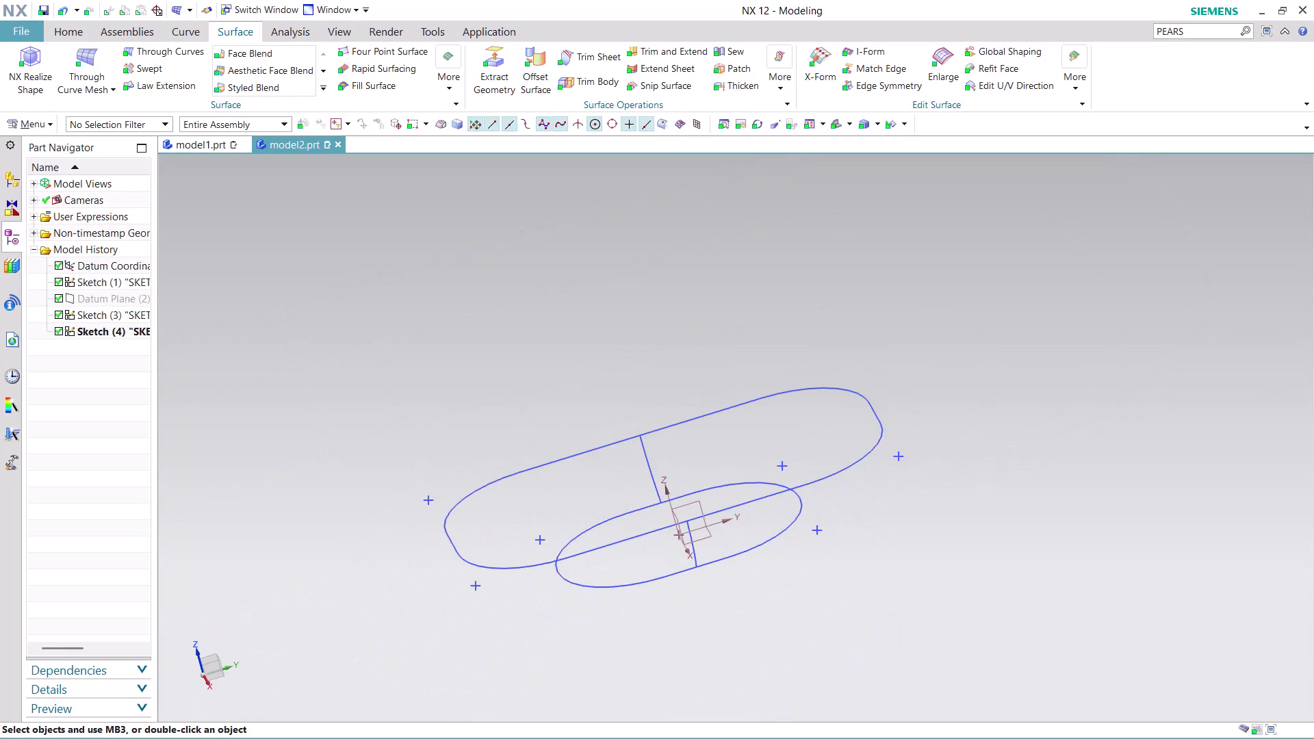
Start an extrusion from the sketch curves and orbit to see the sketches edge-on.
scroll(up, 3)
click(56, 31)
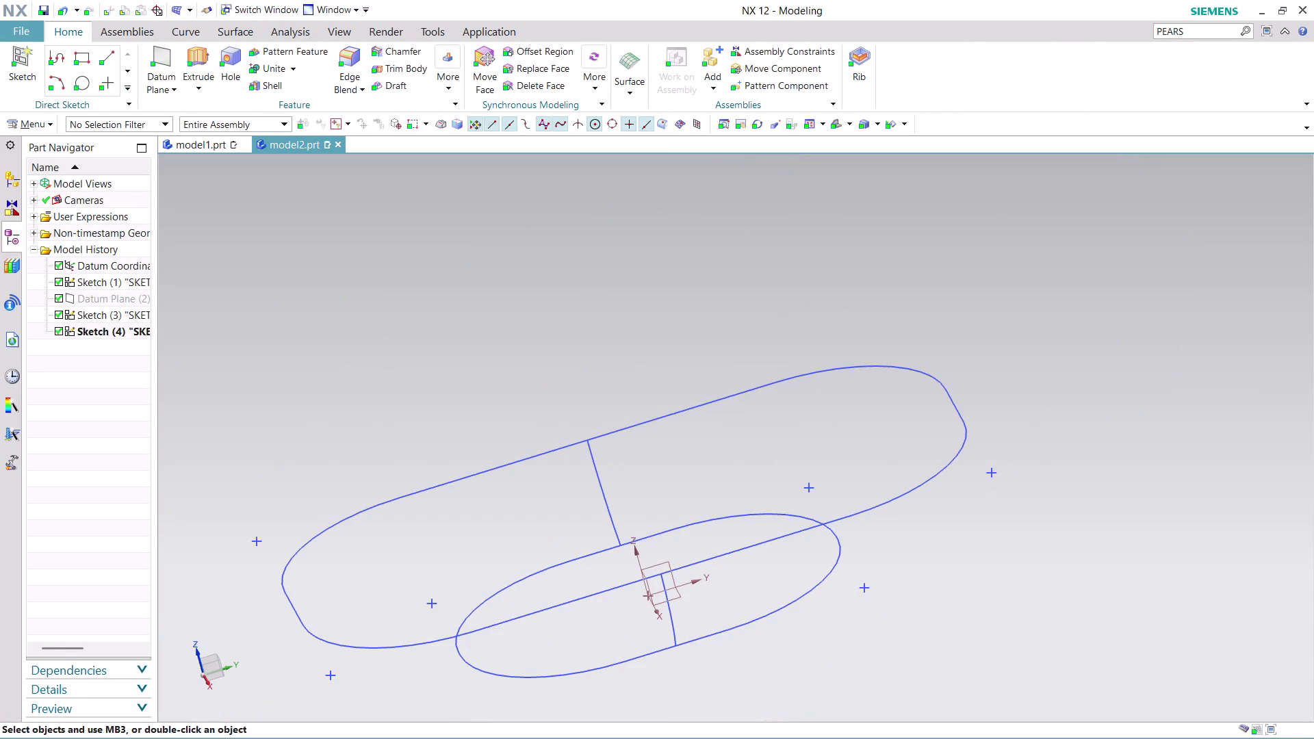
click(207, 65)
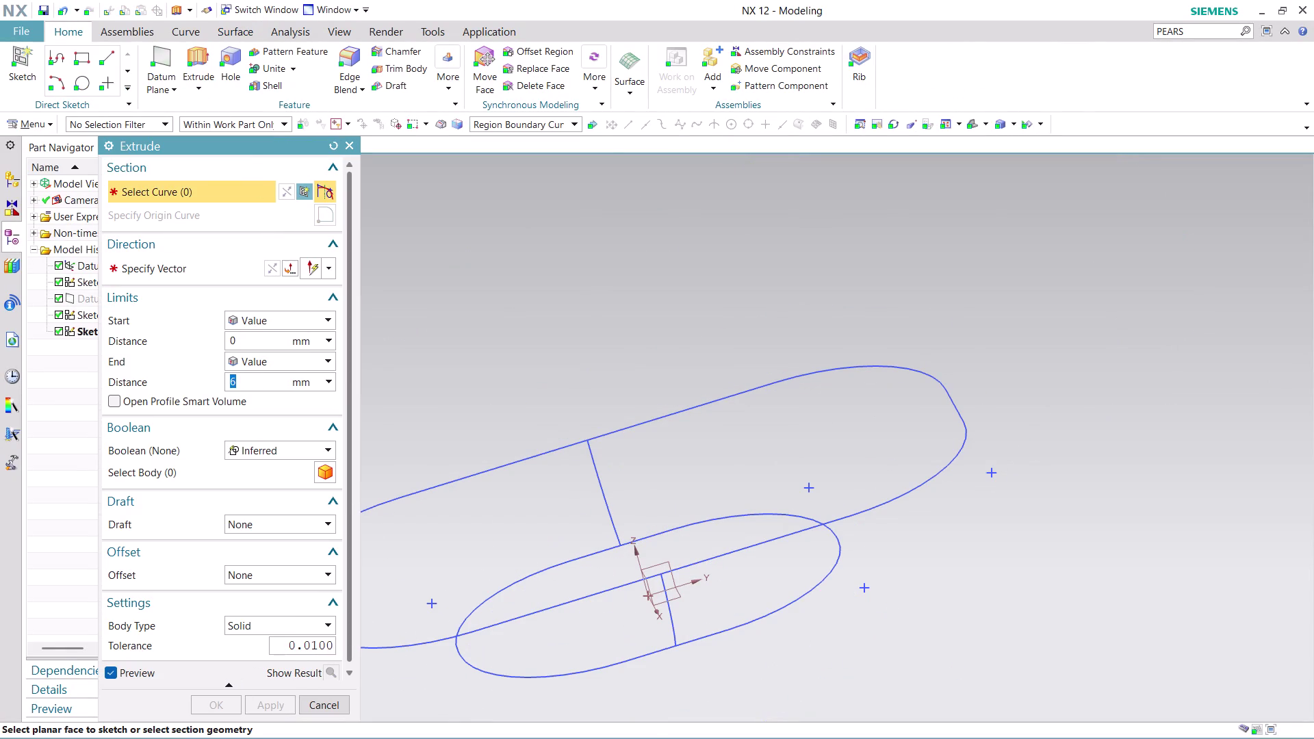
scroll(down, 3)
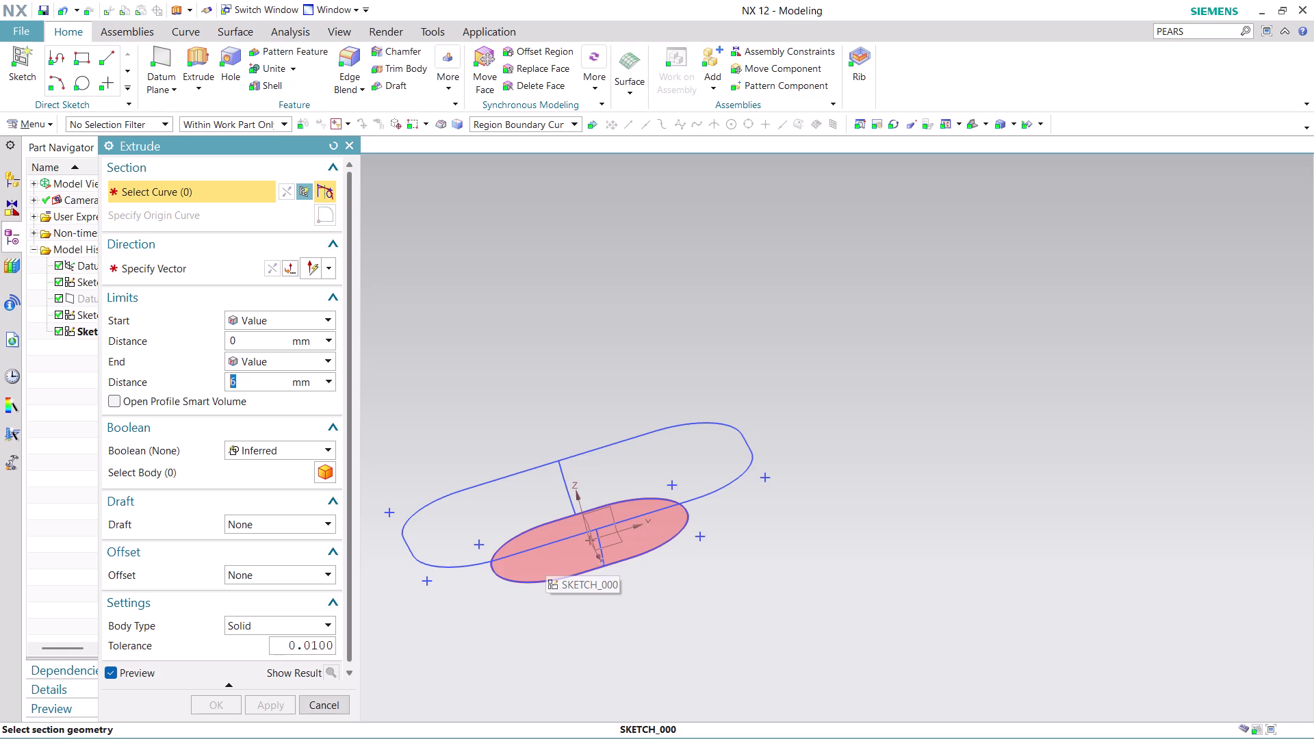
scroll(down, 3)
scroll(up, 3)
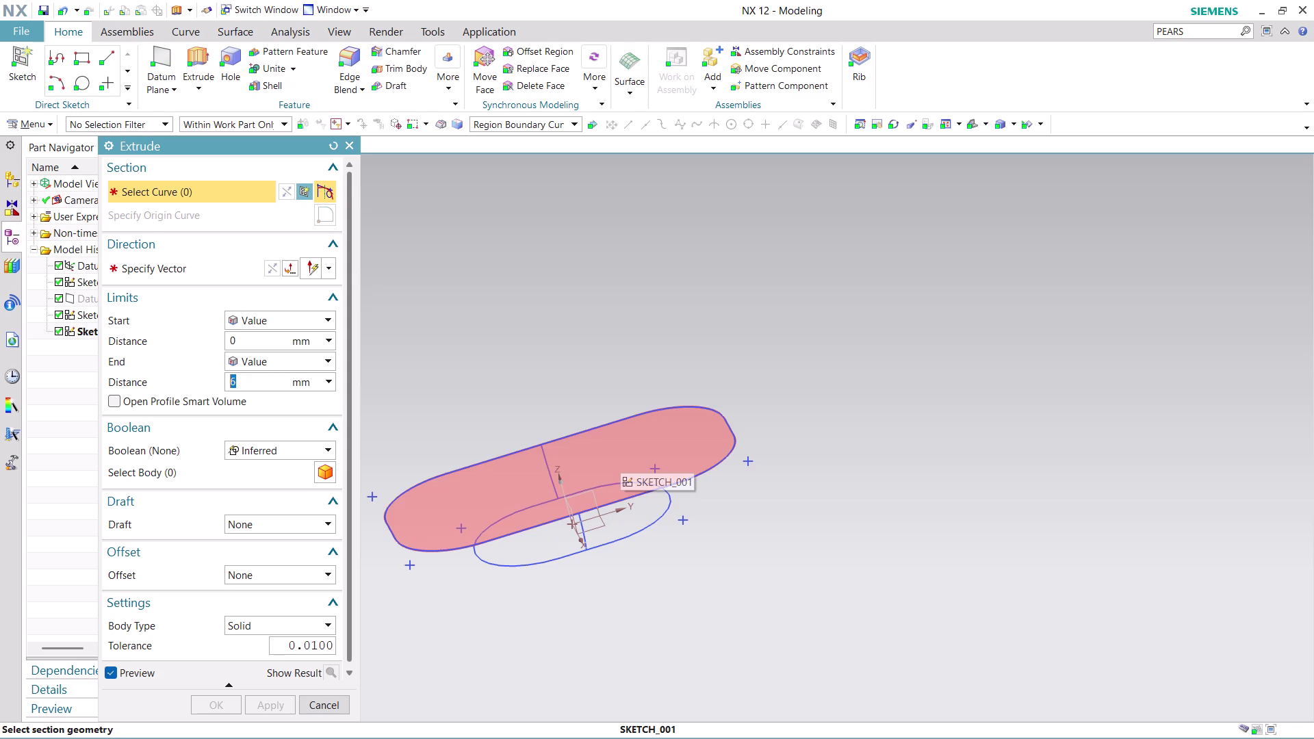
middle_drag(576, 642, 530, 611)
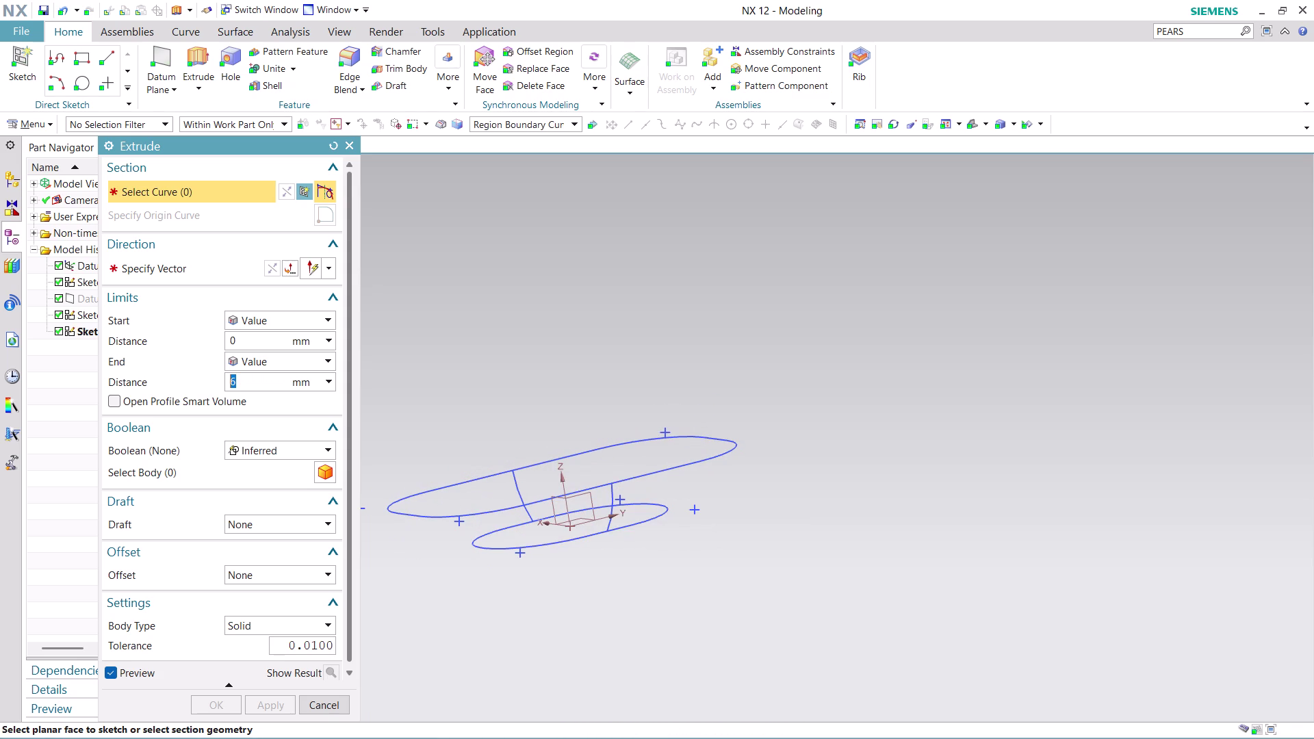
Pick the two crossing lines with the Tangent Curves rule, then cancel the extrusion.
click(568, 123)
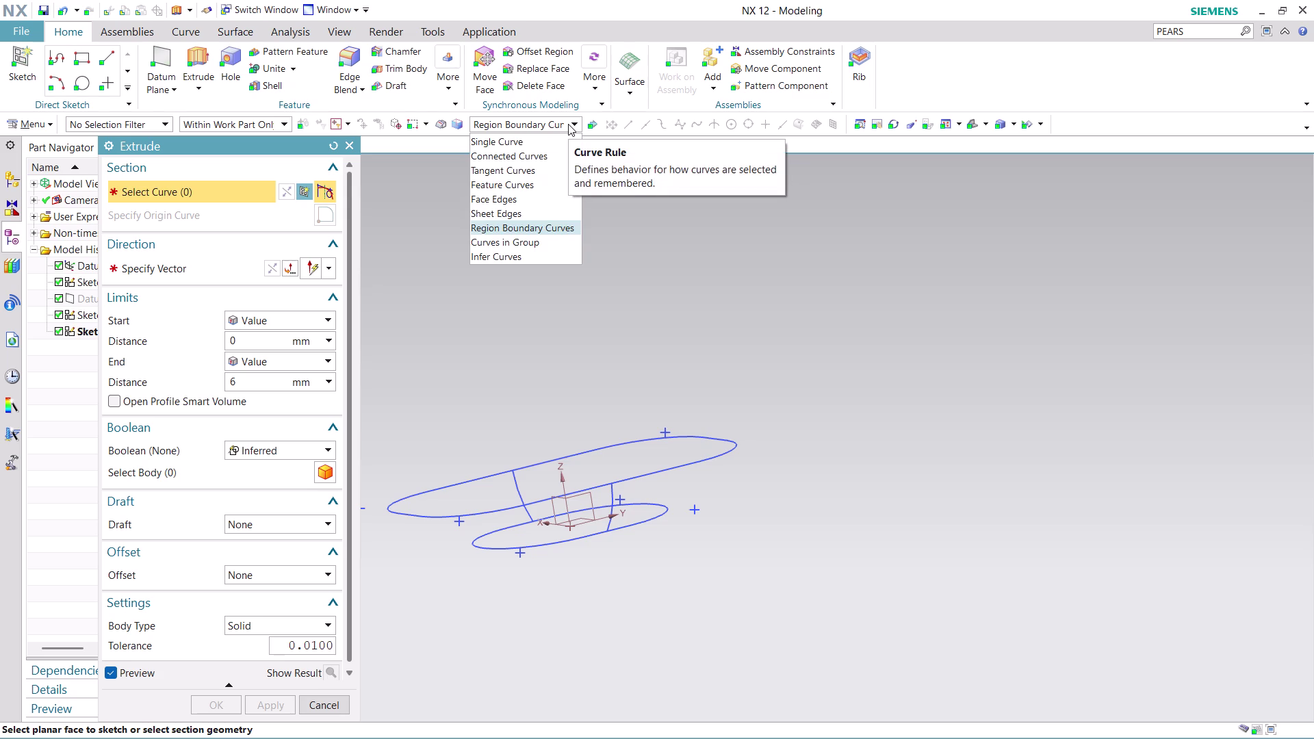
click(527, 171)
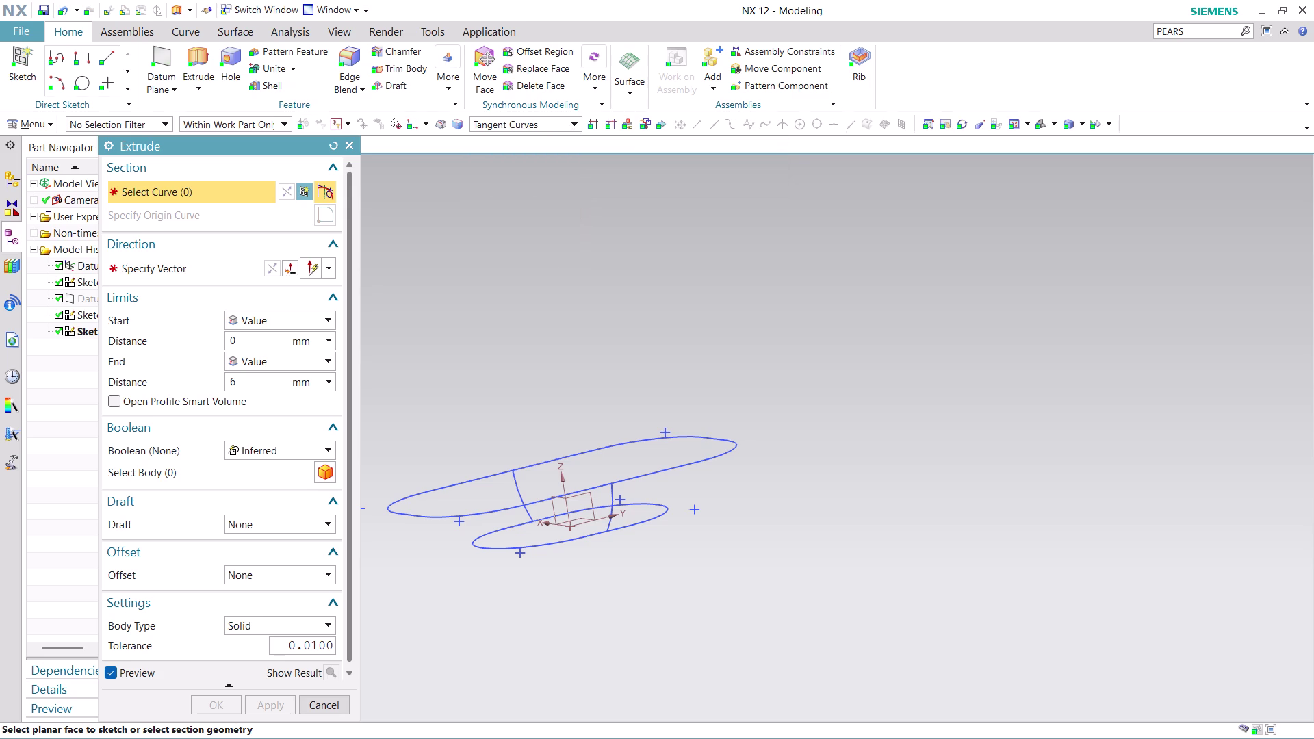
click(524, 499)
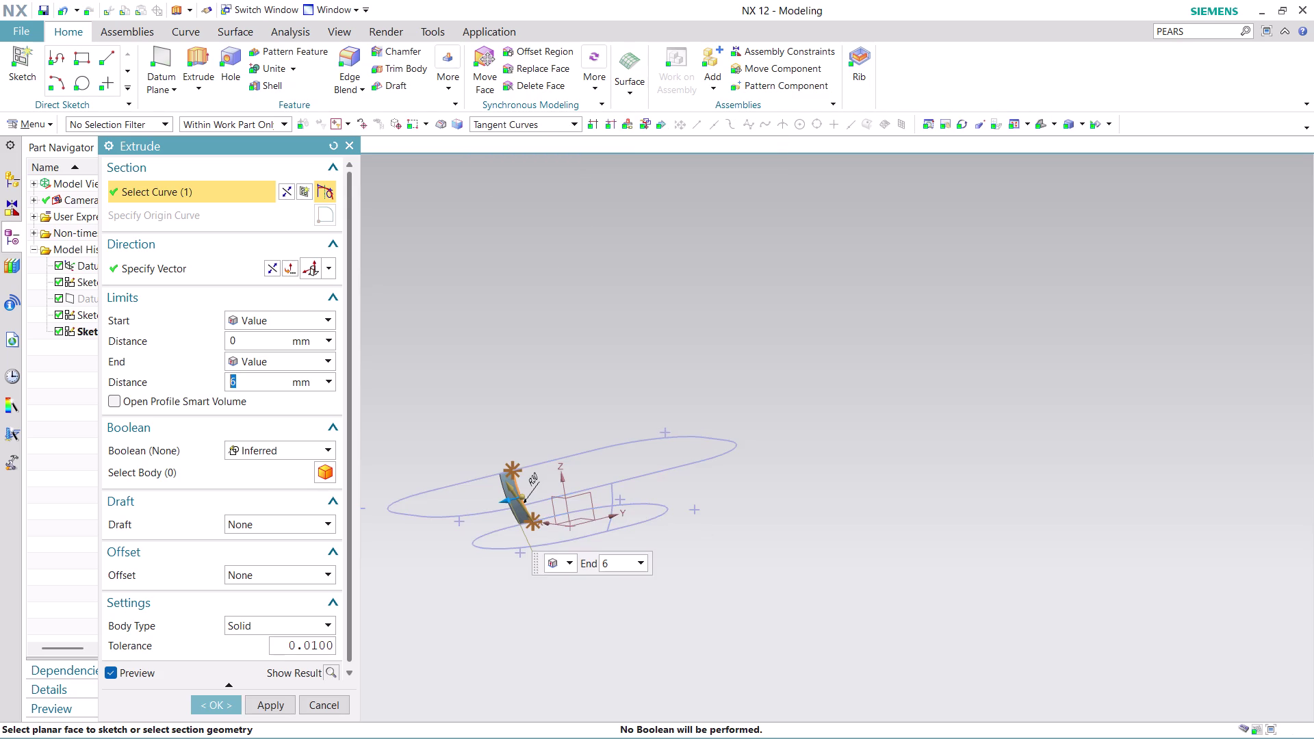
middle_drag(579, 396, 589, 440)
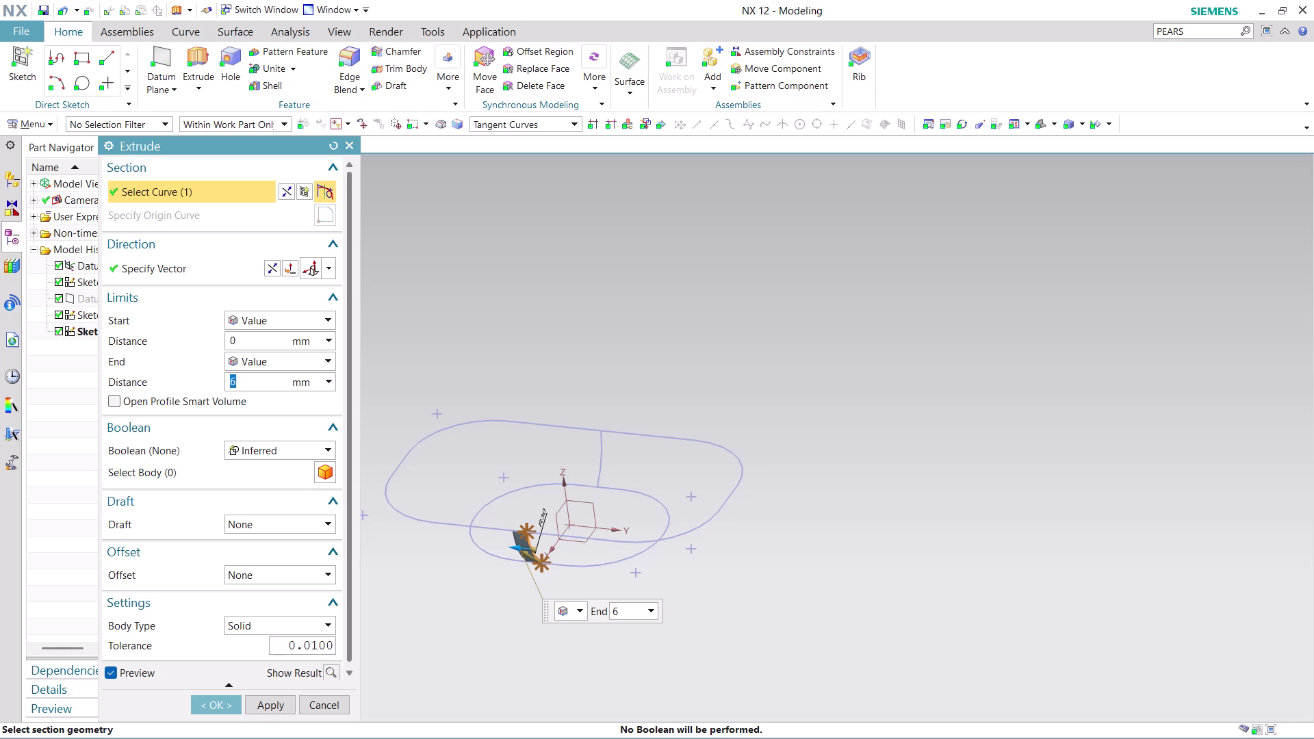
click(605, 453)
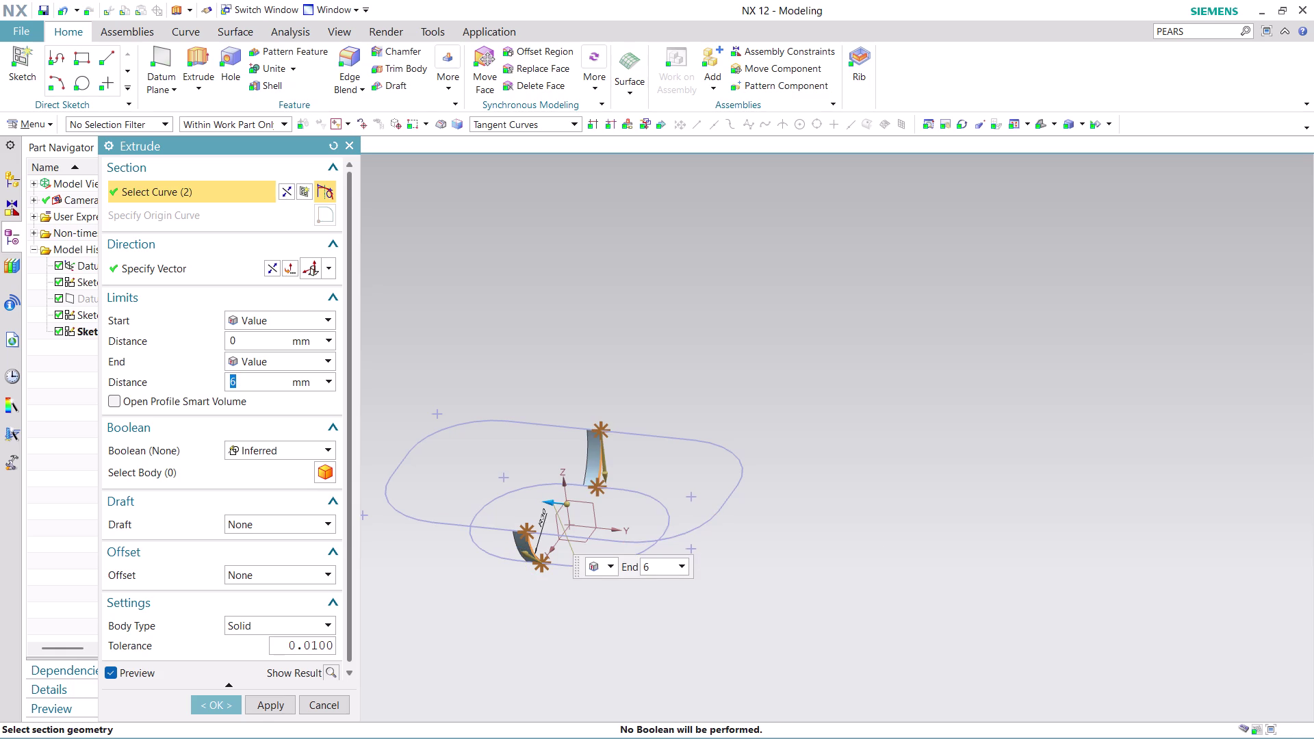
drag(517, 550, 493, 550)
click(327, 705)
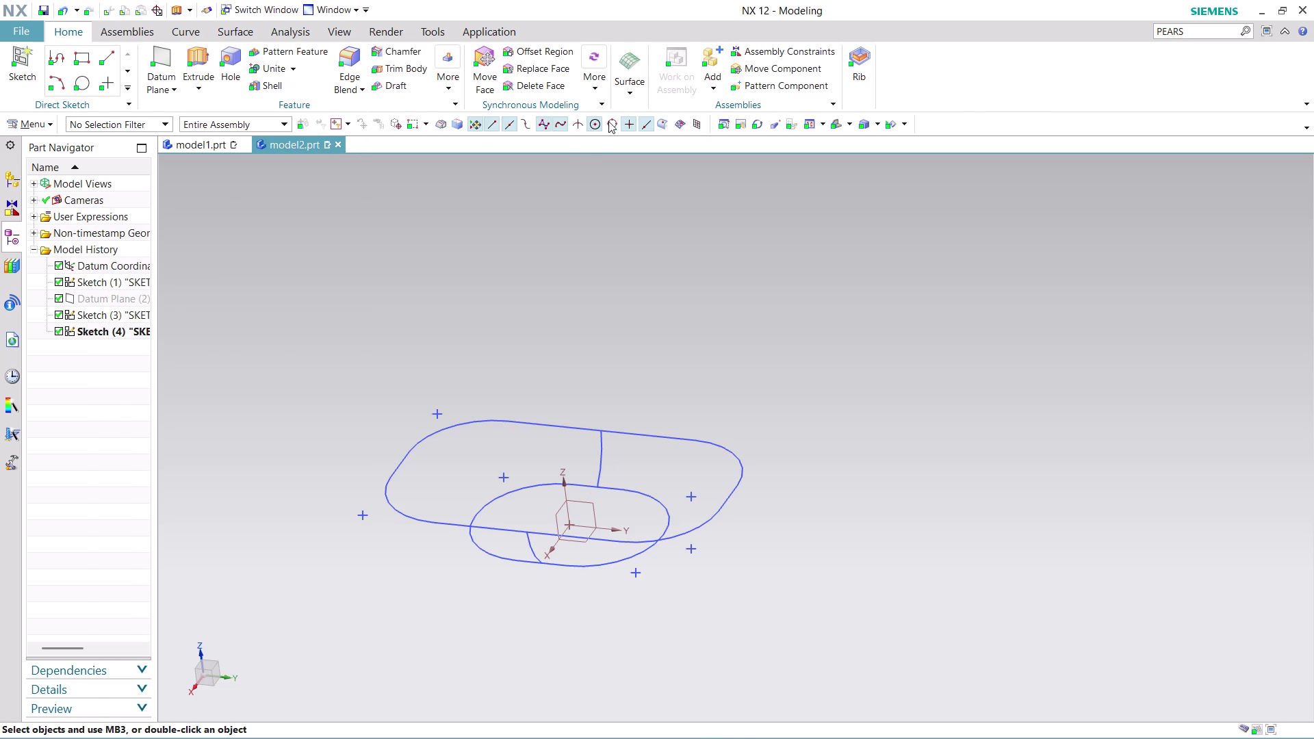
Try extruding the outer slot loop region, then cancel it.
click(196, 56)
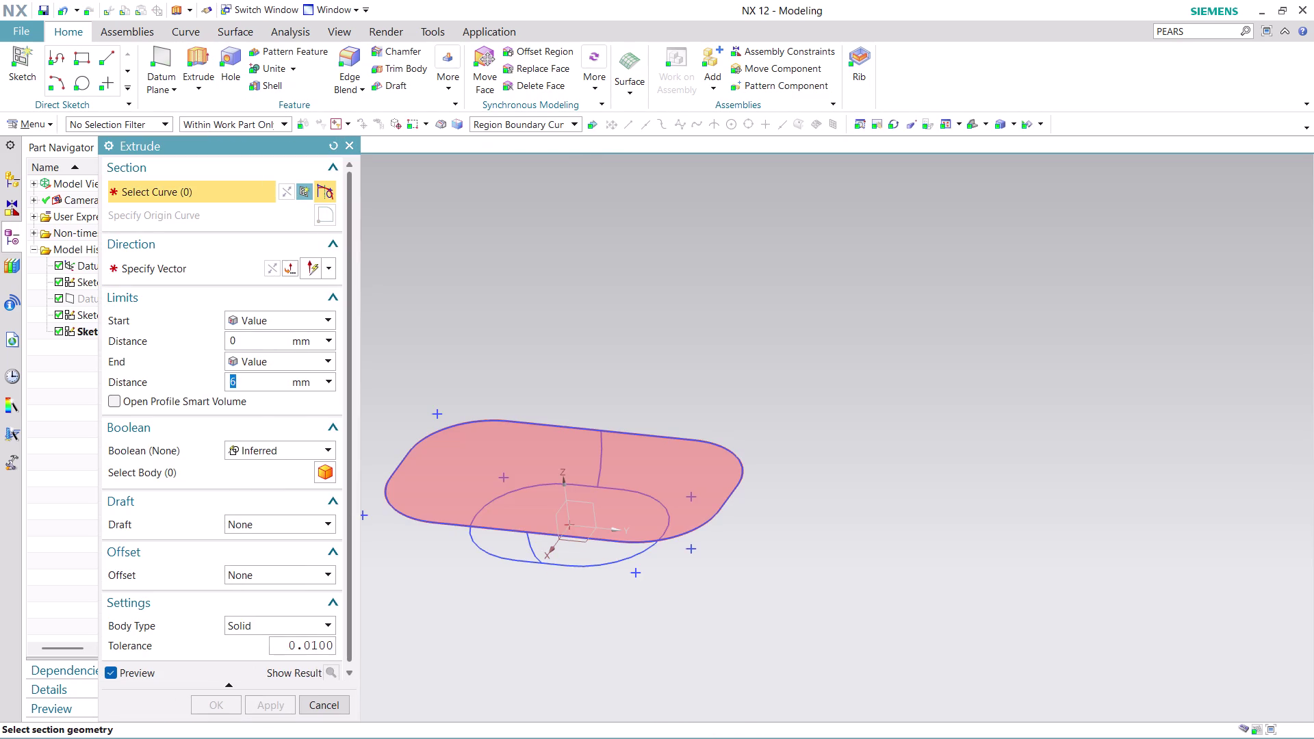
click(426, 467)
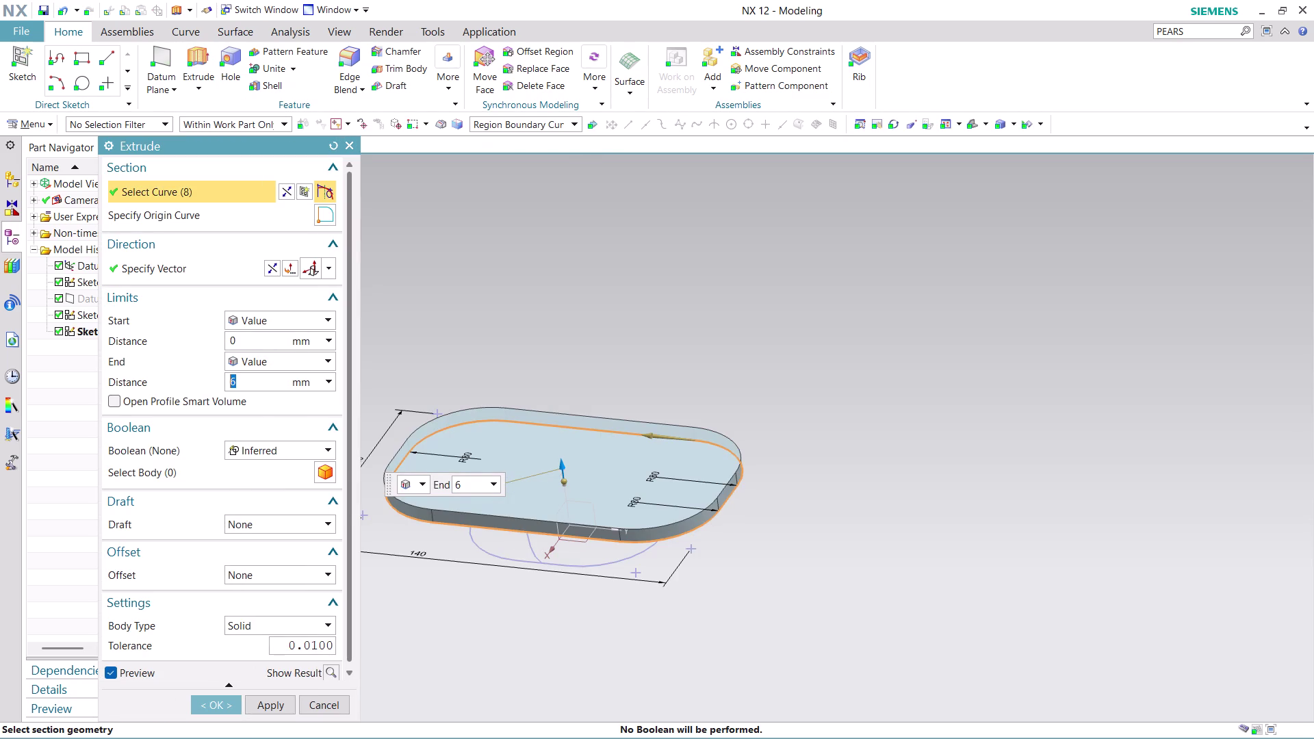
click(322, 705)
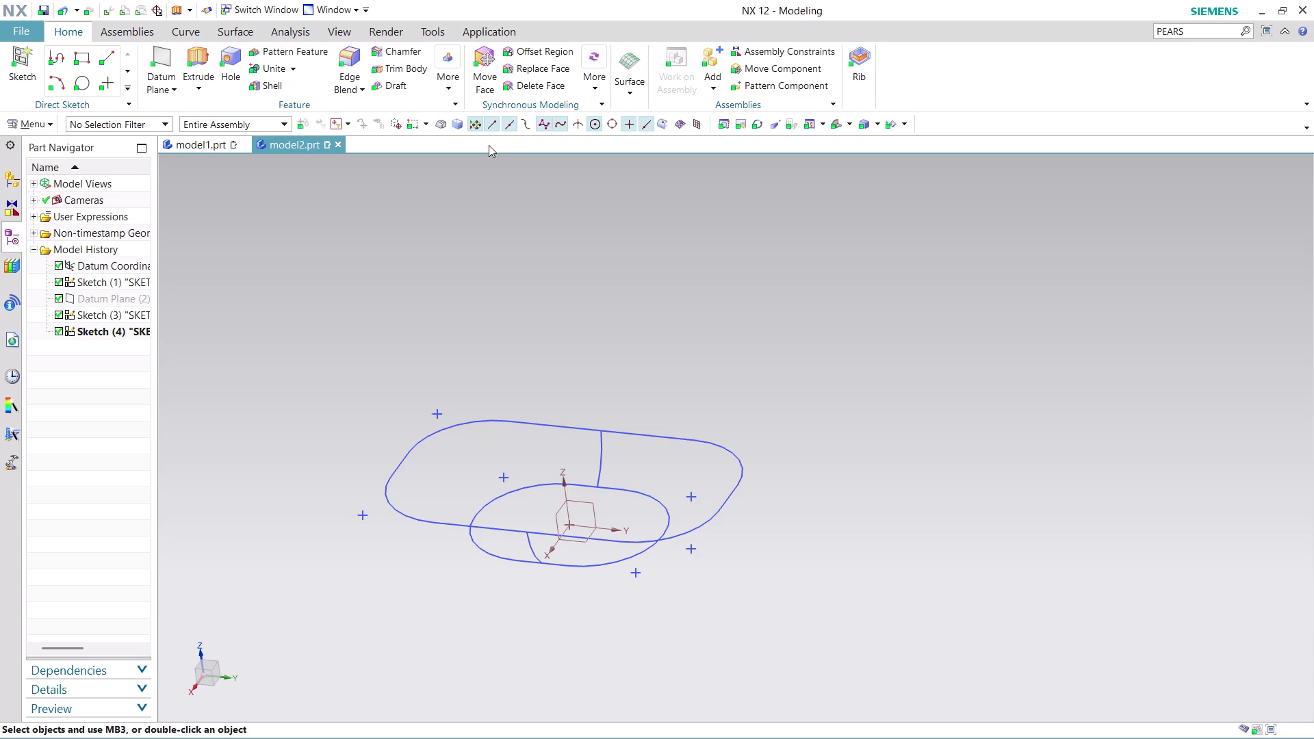
Trial a Single Curve wall from the outer crossing line at length 15, then discard it.
click(200, 44)
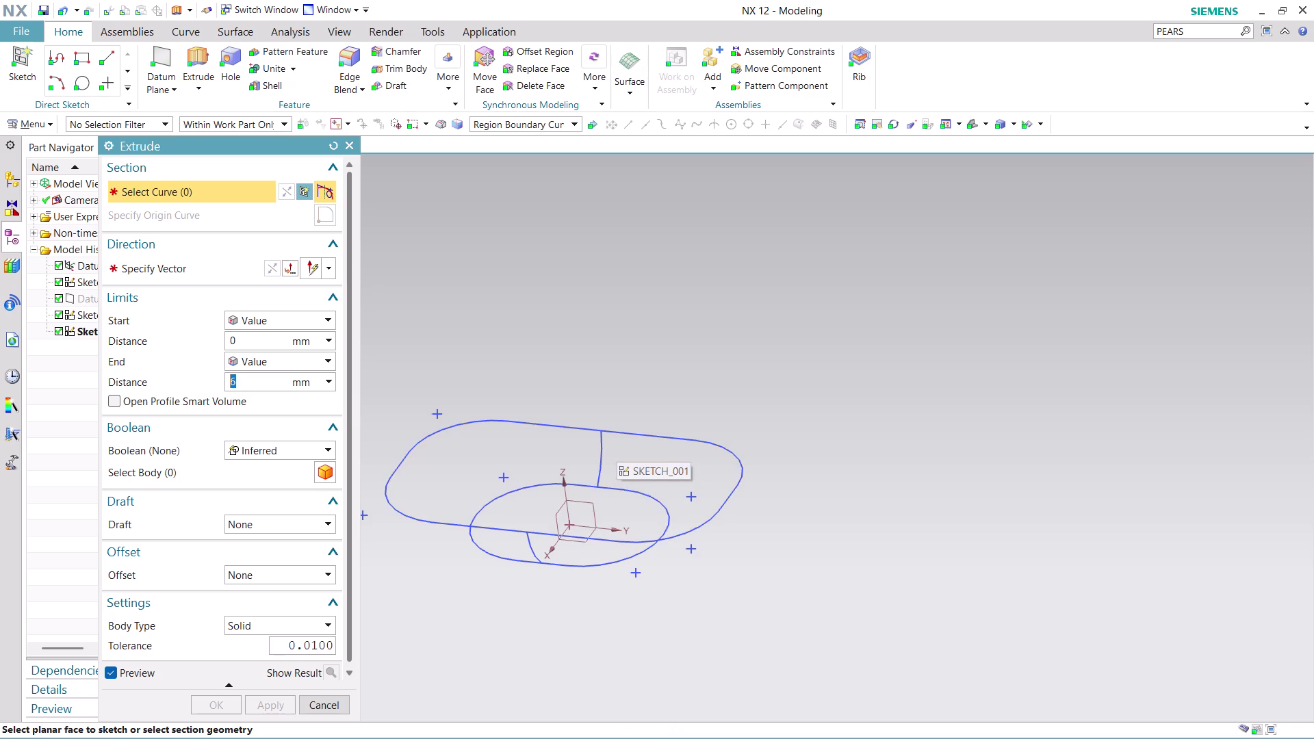
click(547, 126)
click(544, 138)
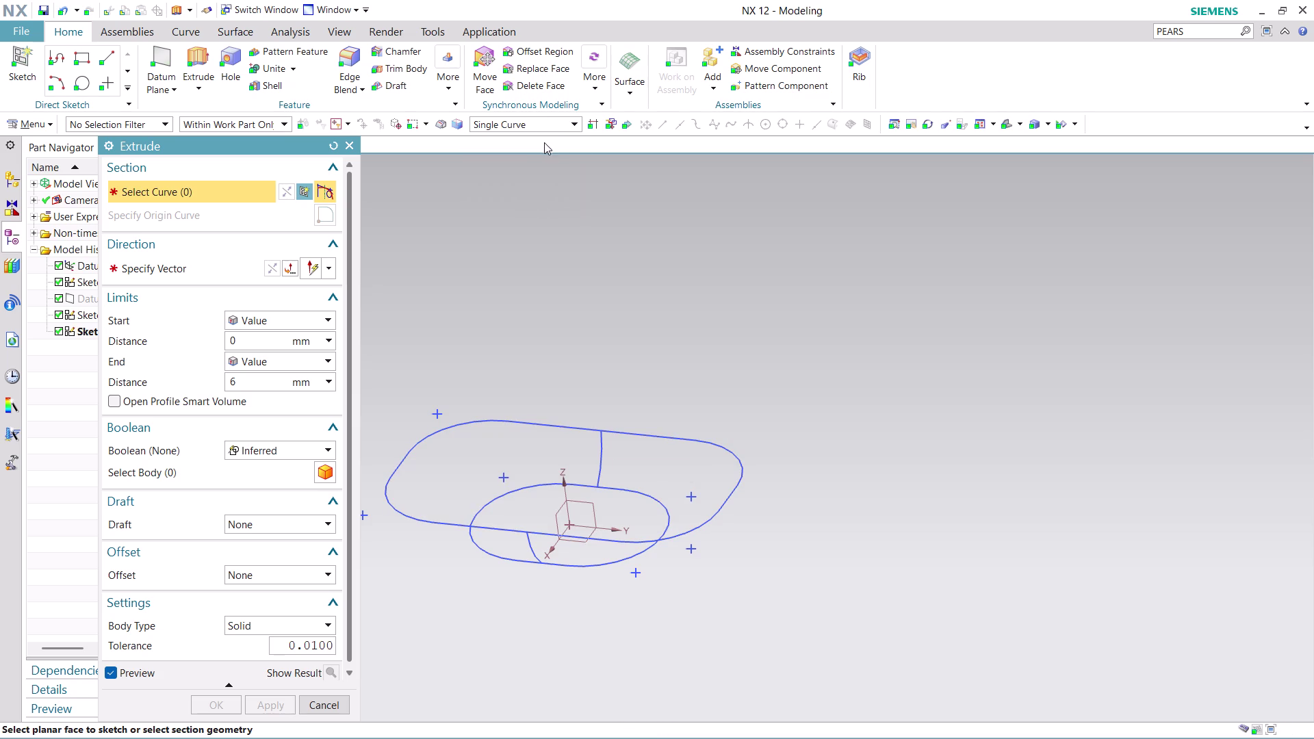
click(597, 464)
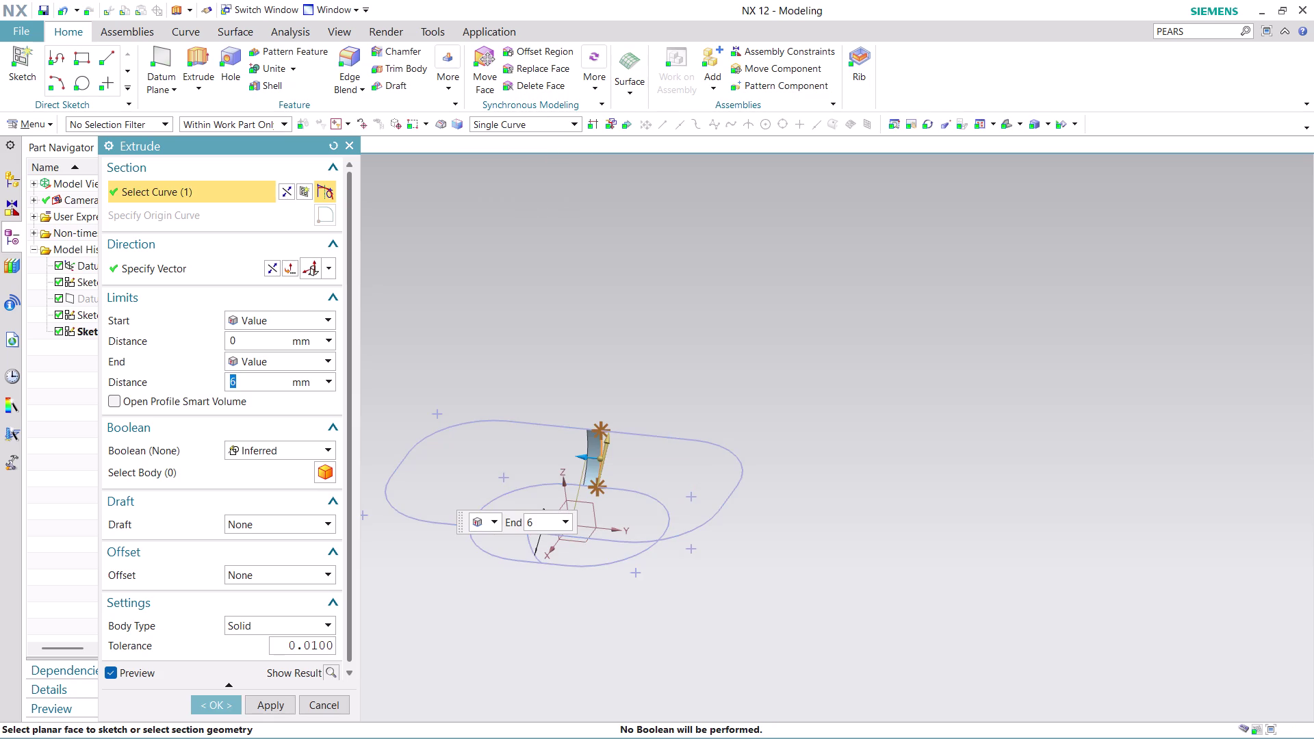
drag(584, 457, 433, 494)
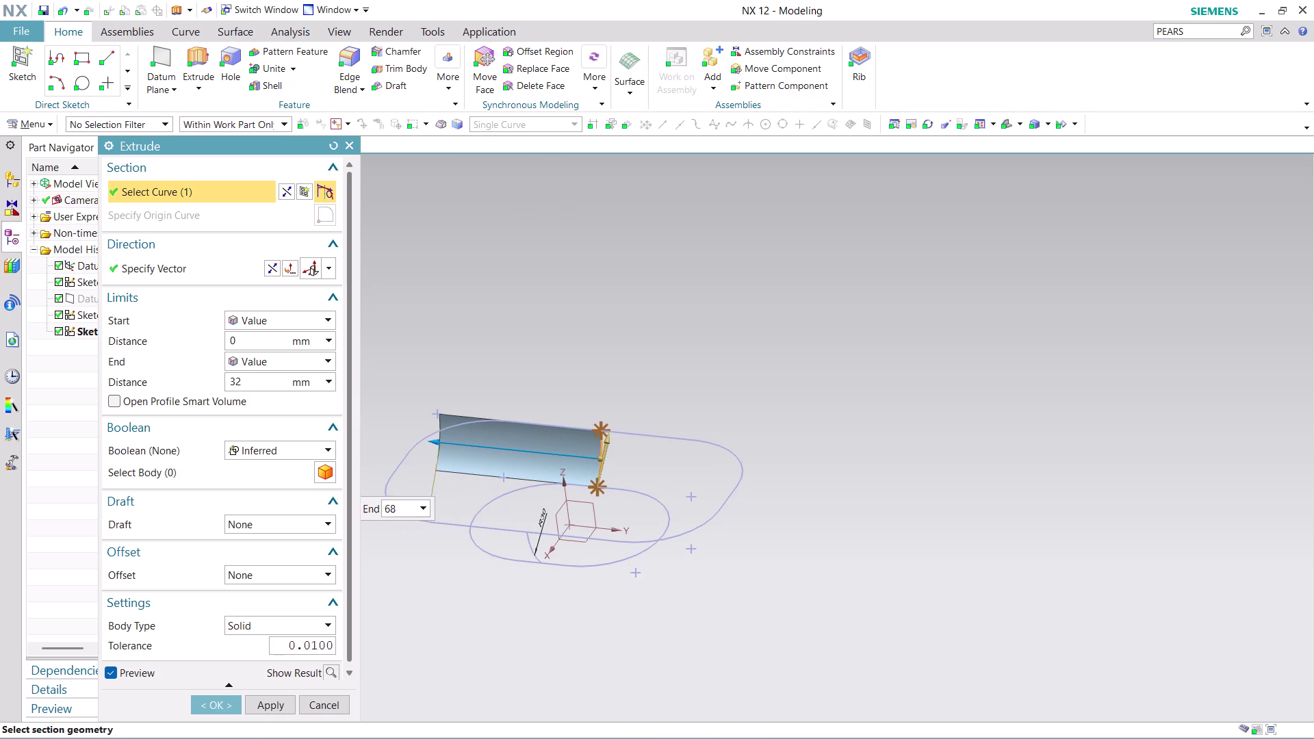
drag(433, 493, 522, 445)
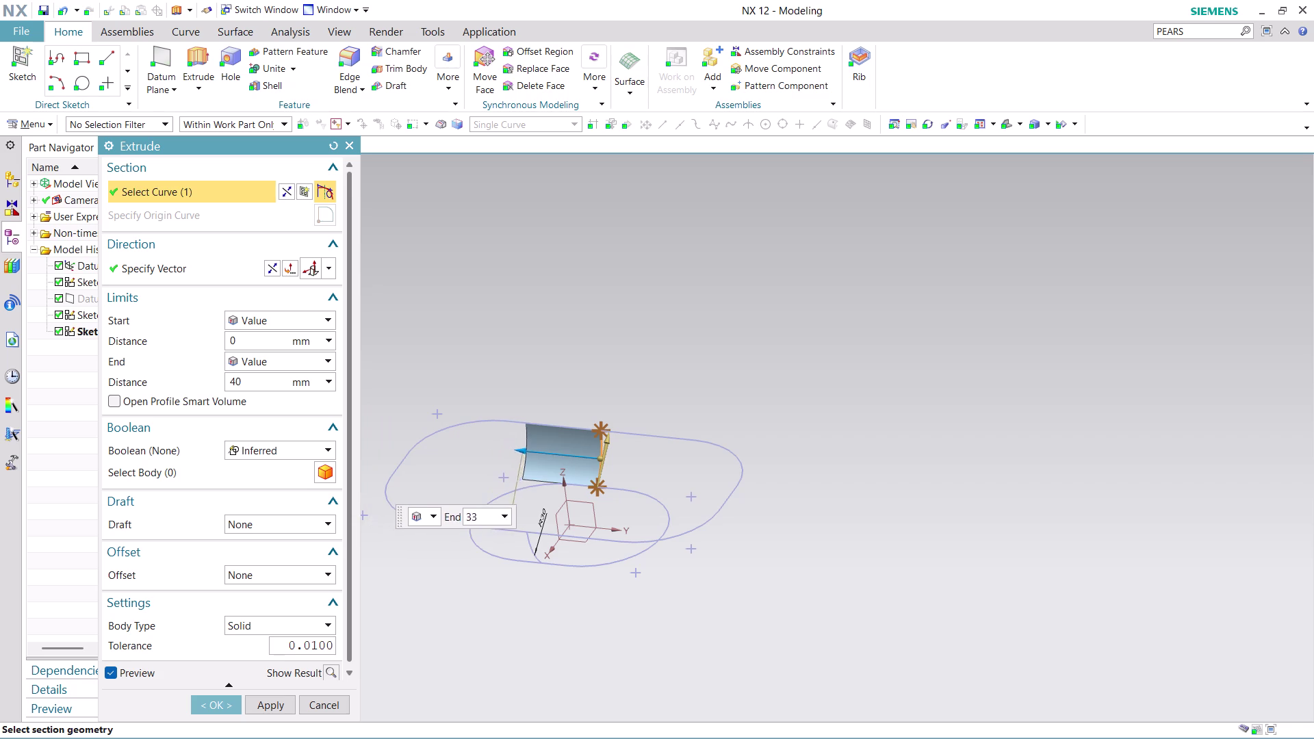
drag(523, 445, 564, 438)
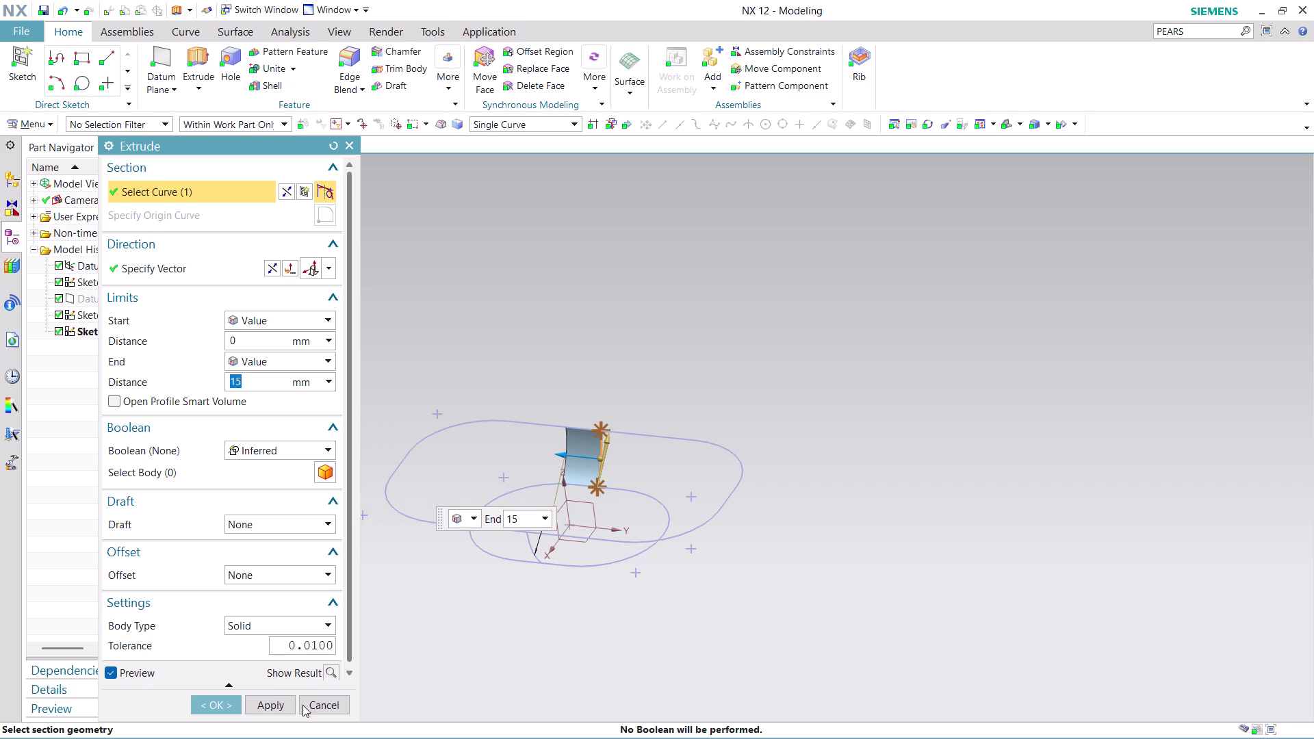
click(314, 702)
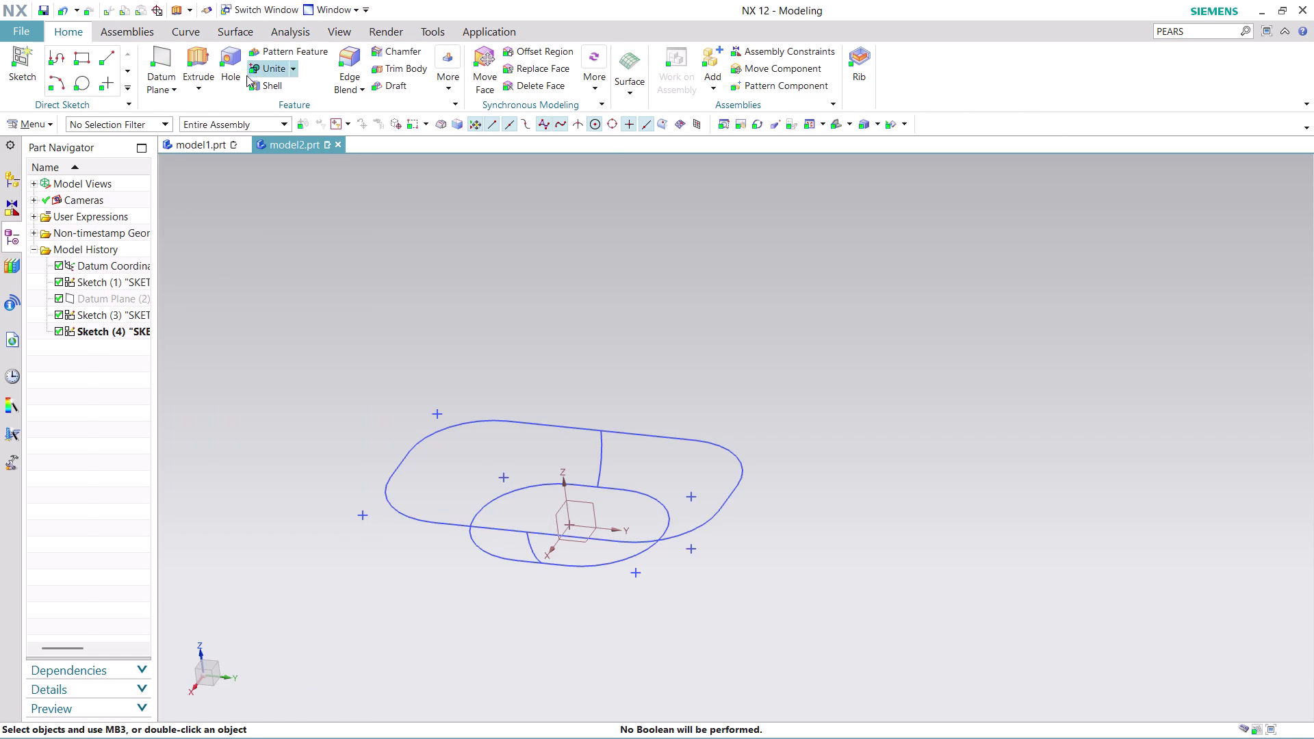
Try a Connected Curves extrusion of the crossing line and outer loop; cancel when the body fails.
click(206, 57)
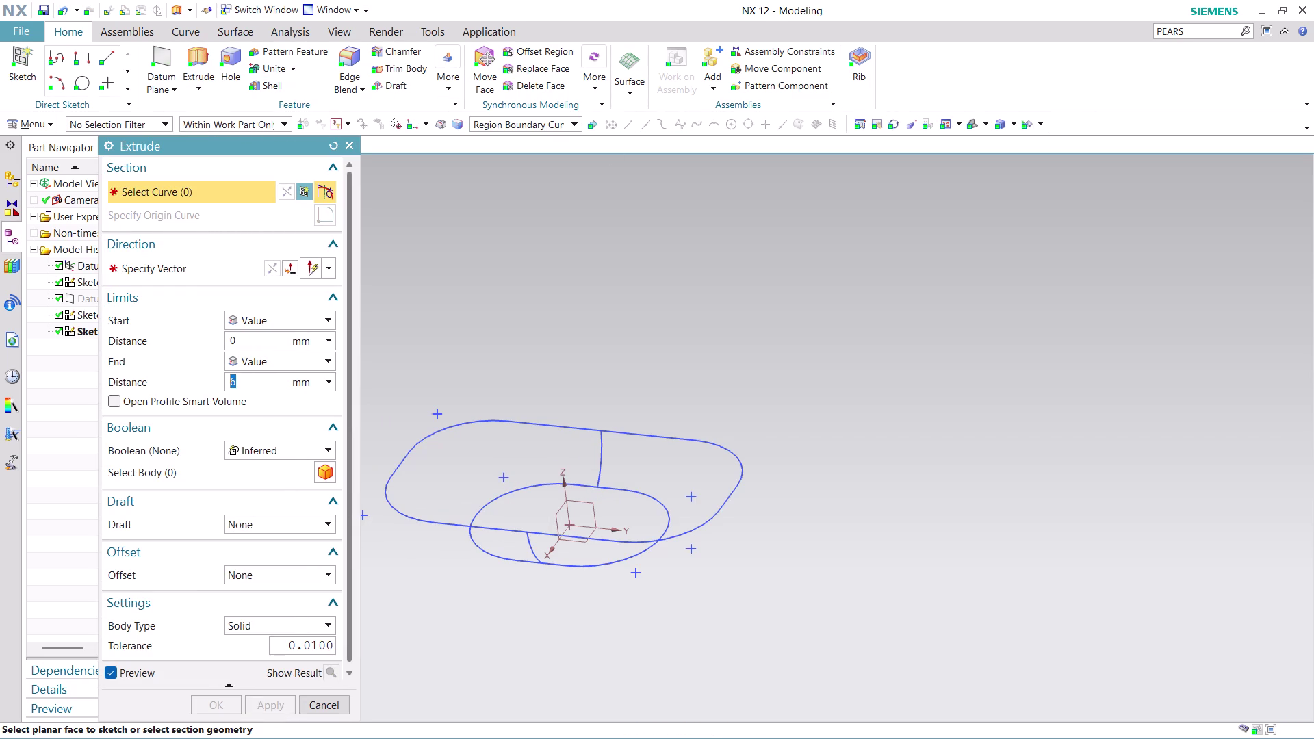
click(556, 126)
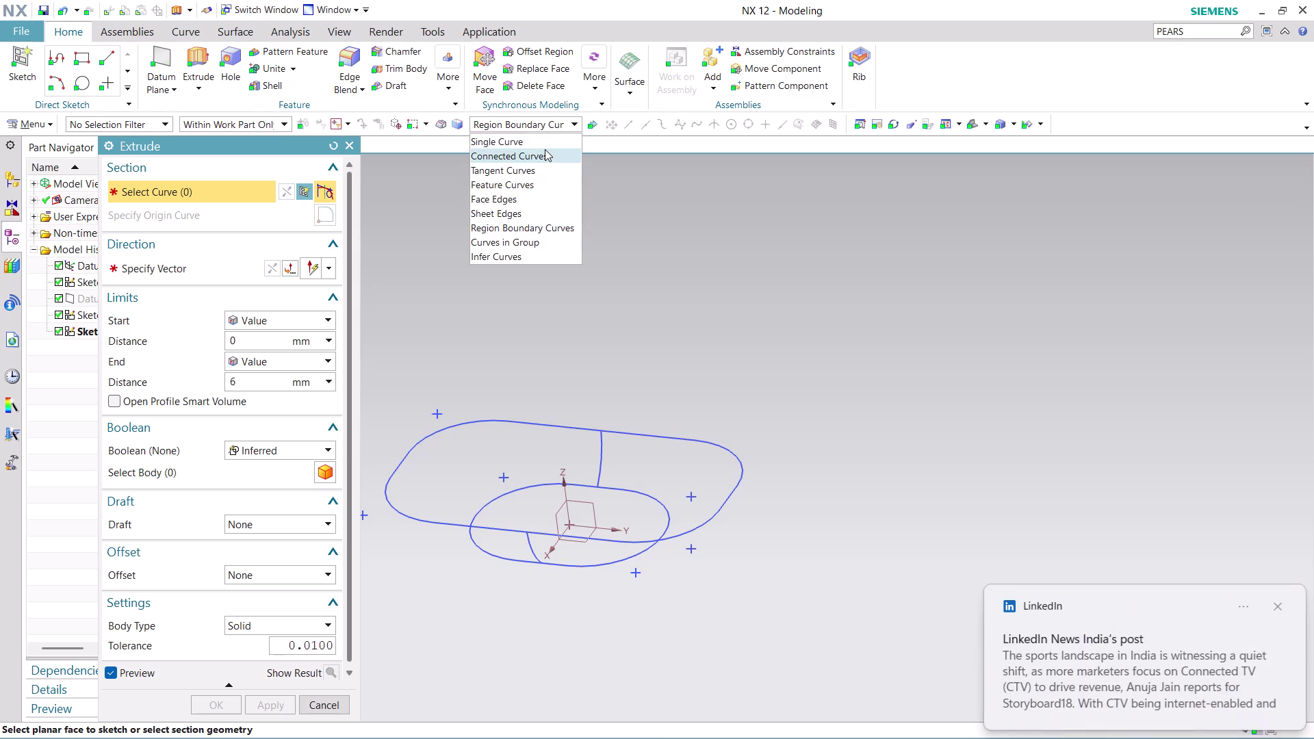
click(545, 150)
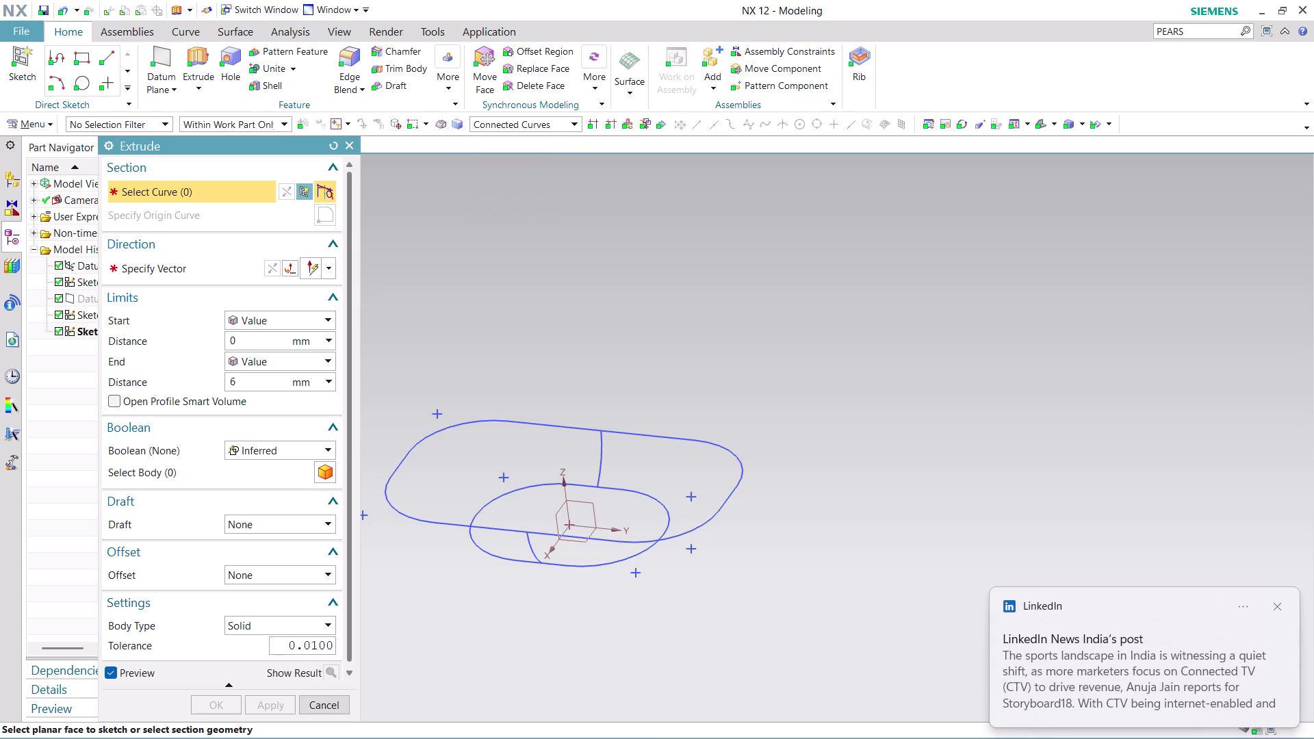
click(604, 454)
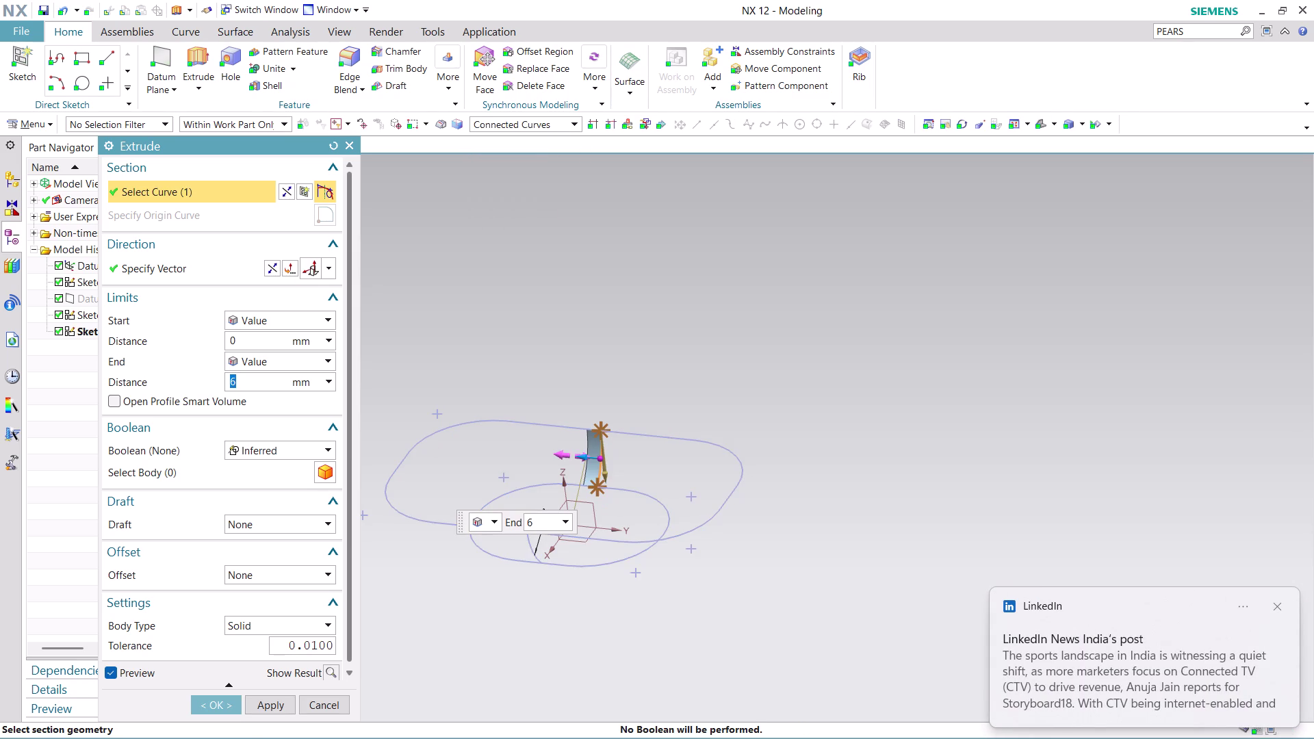
click(684, 536)
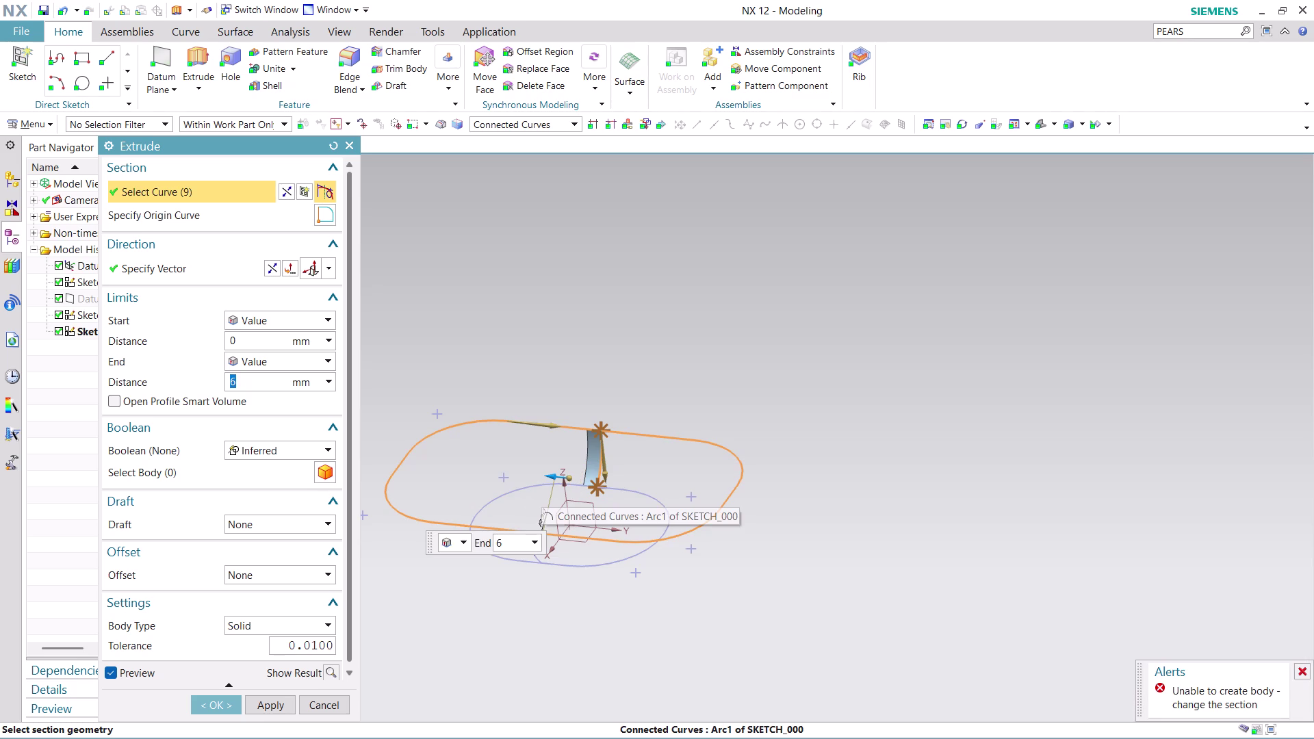
click(265, 707)
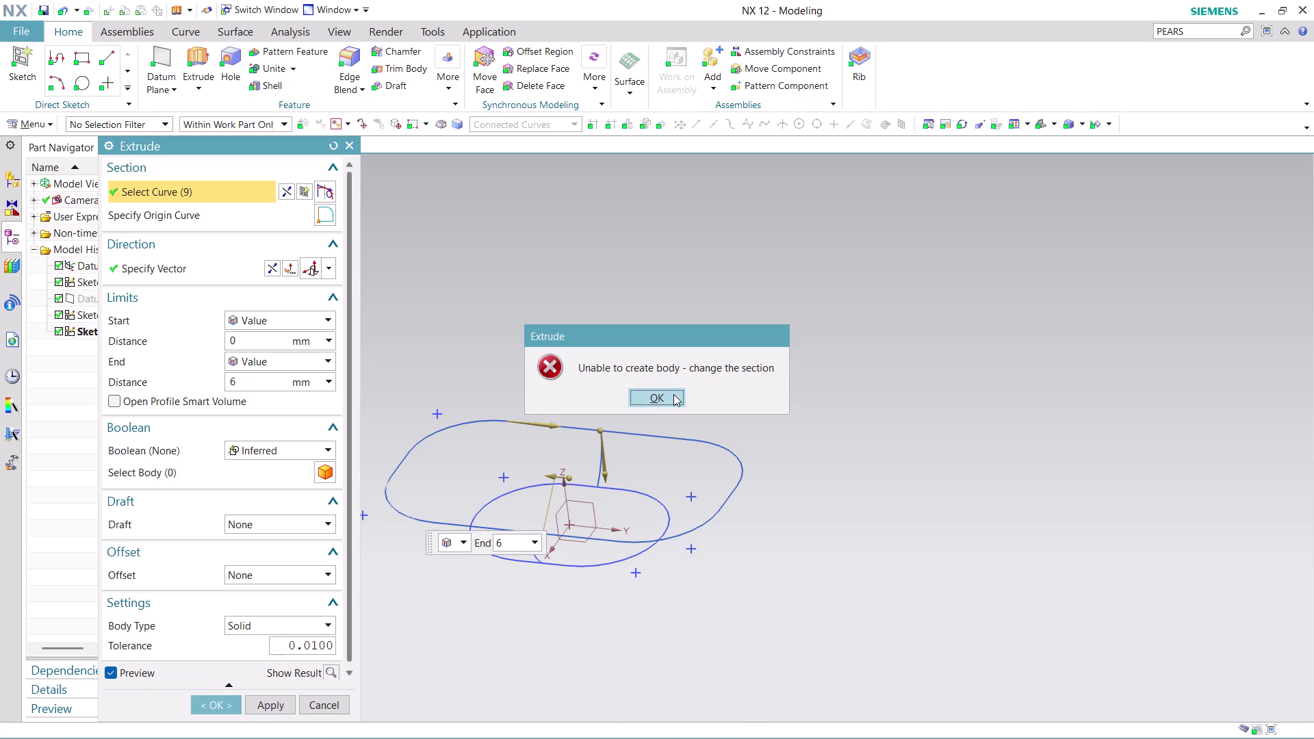
click(673, 394)
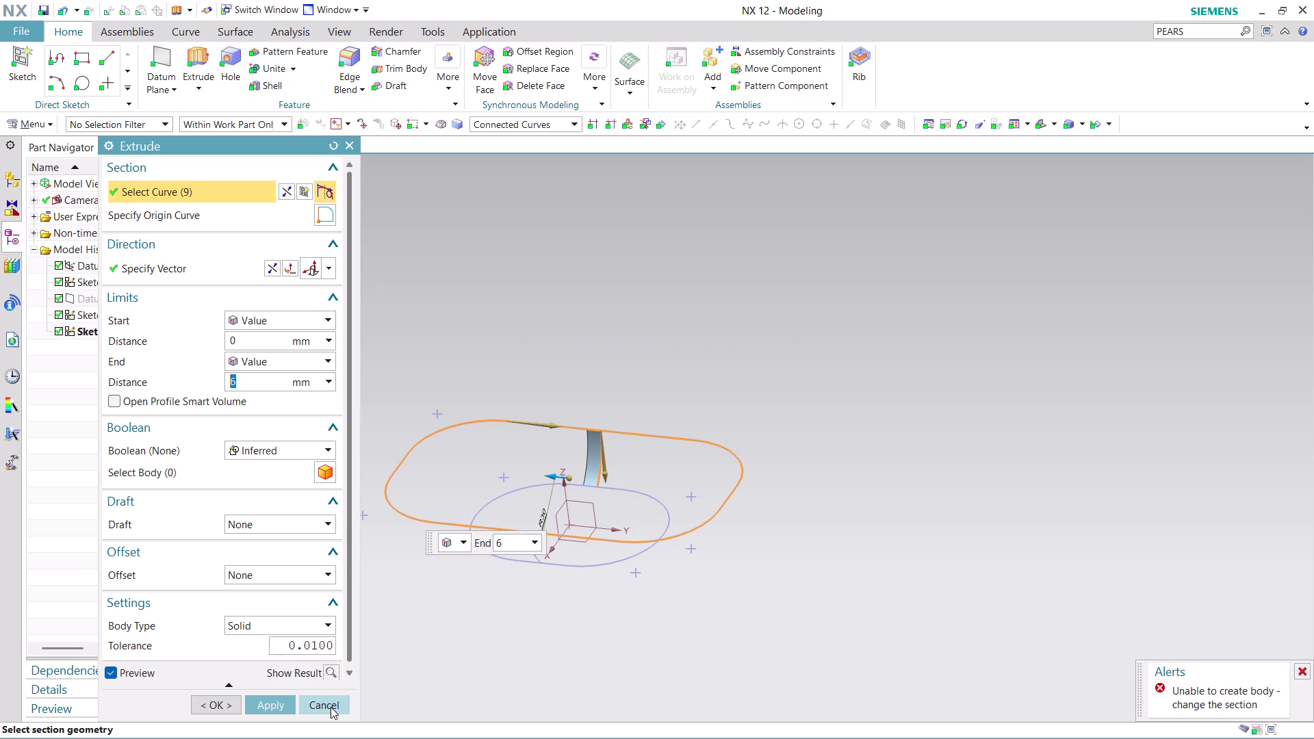
click(330, 707)
click(187, 56)
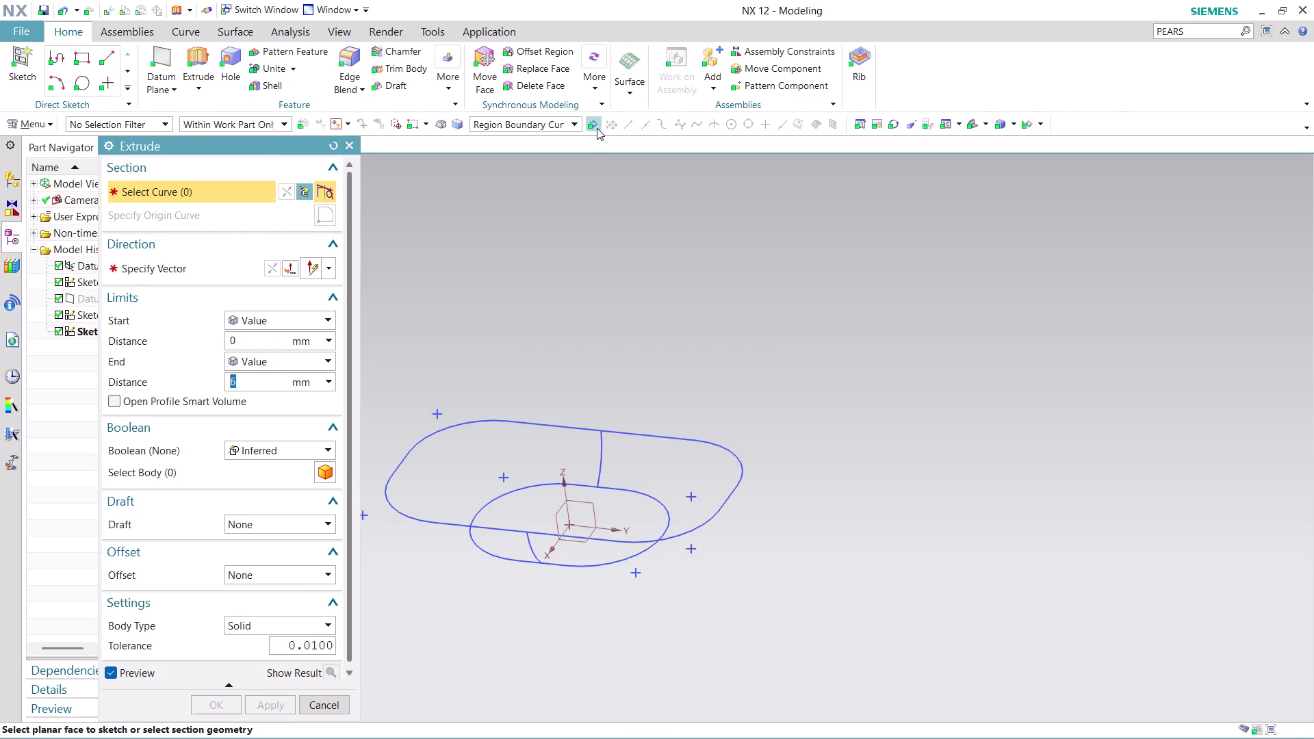
Switch to the Single Curve rule and pick the first outer arcs plus an inner arc.
click(574, 117)
click(573, 121)
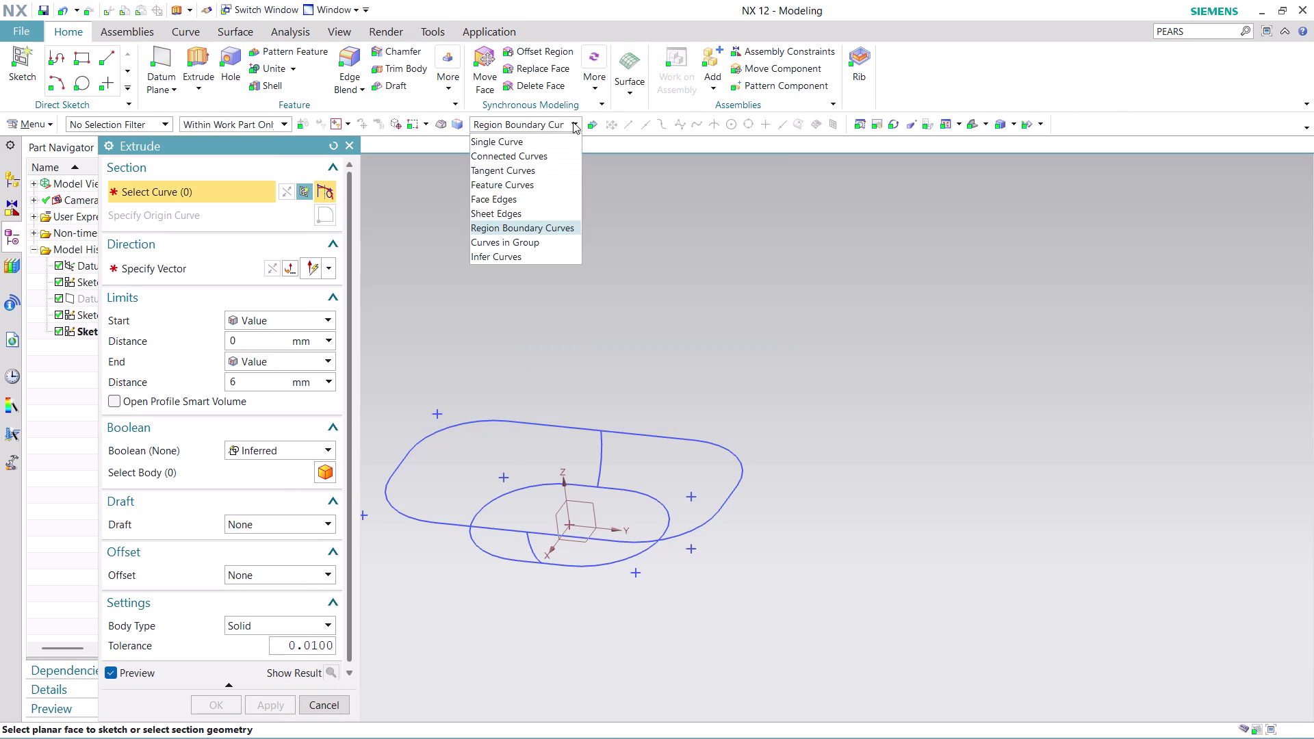
click(552, 141)
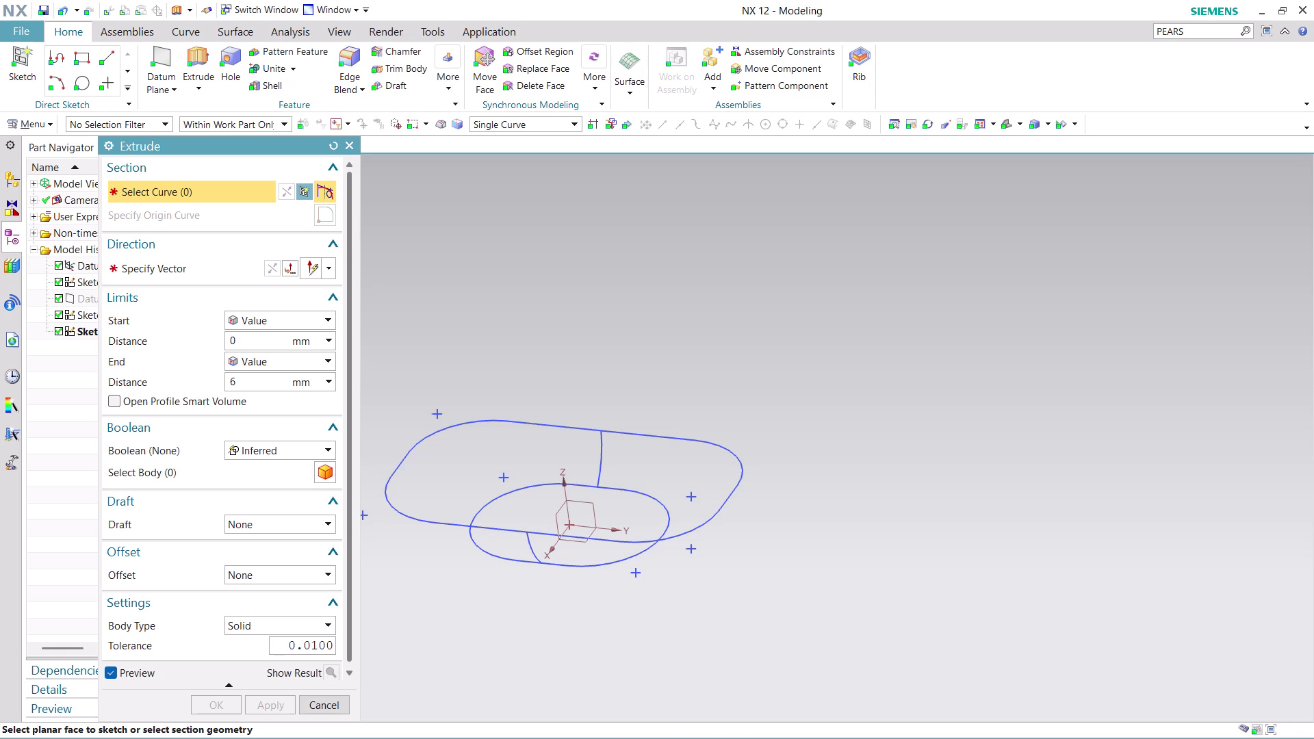
click(425, 441)
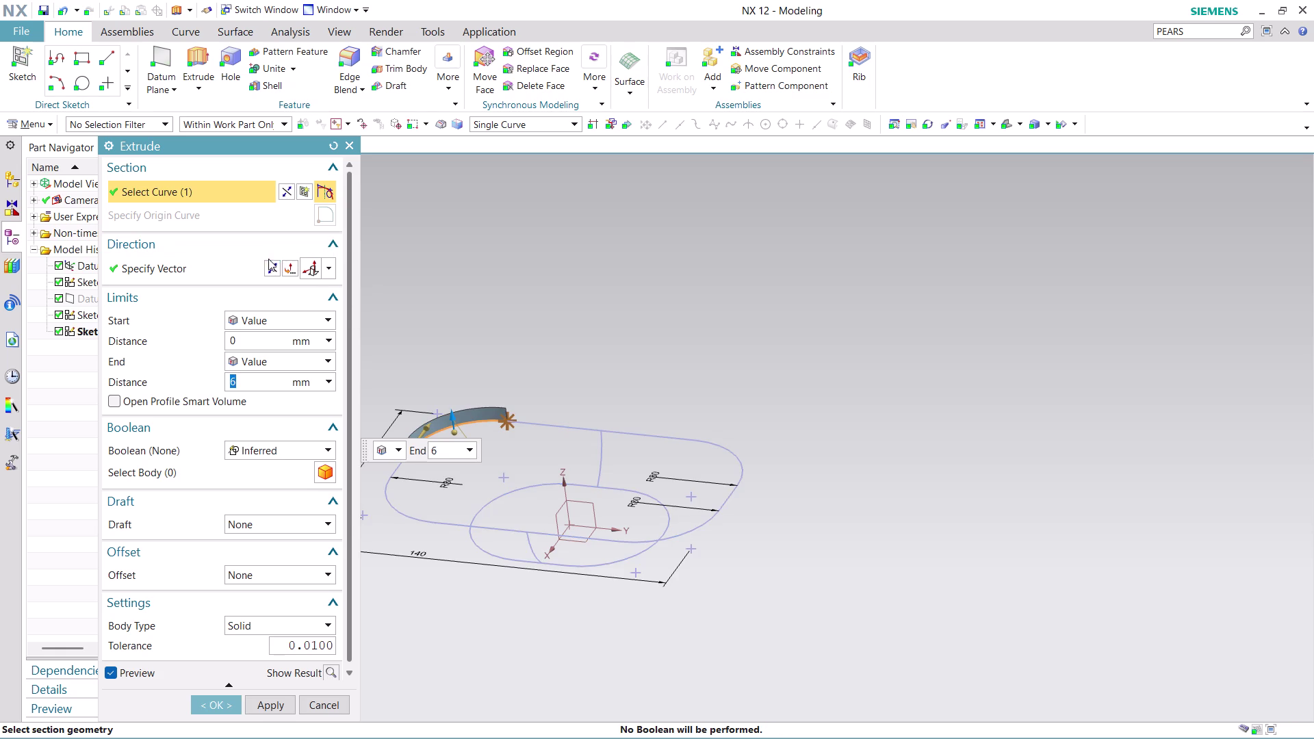
click(274, 273)
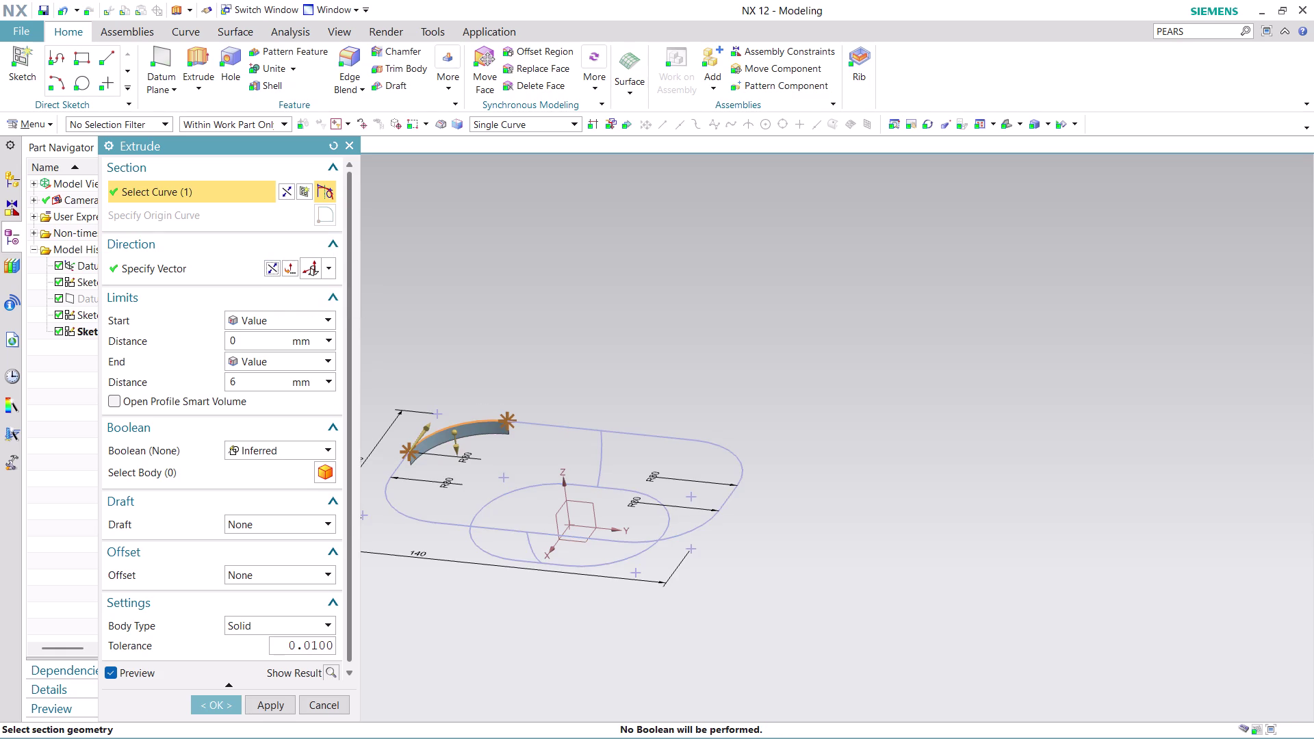
click(389, 507)
scroll(up, 3)
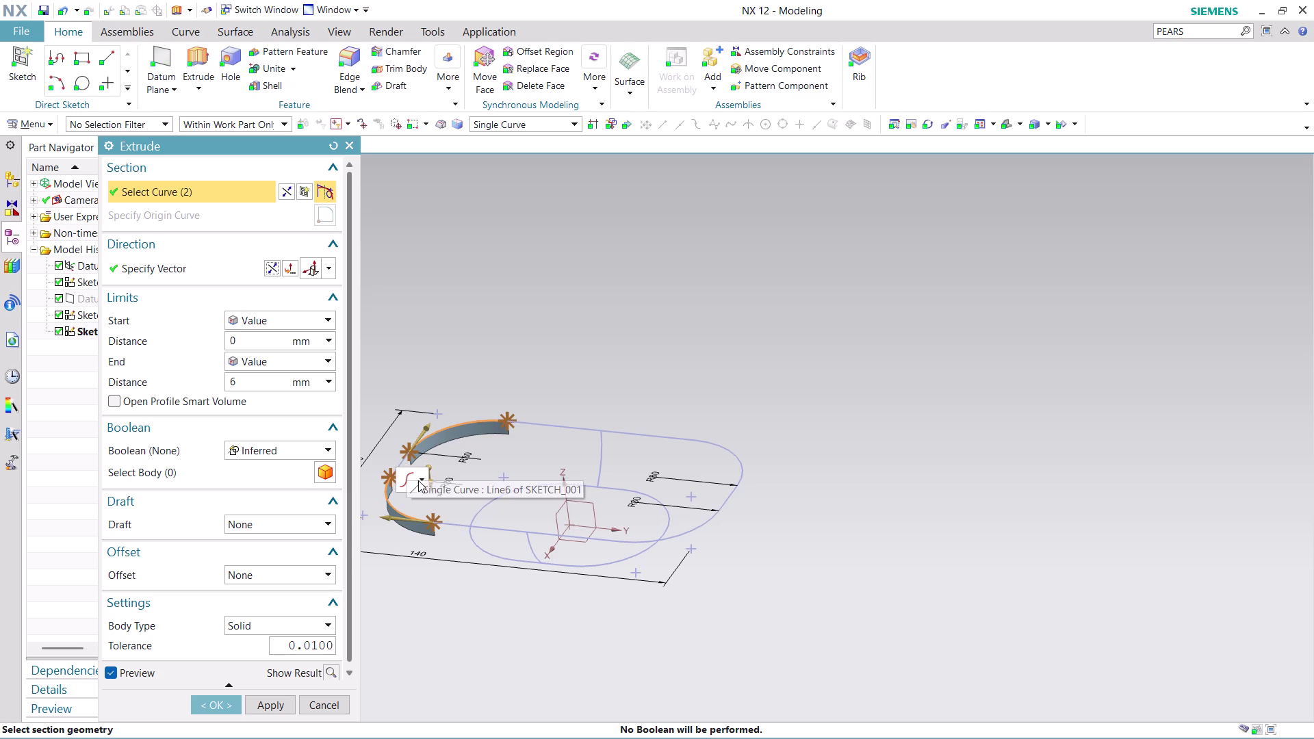
scroll(up, 3)
scroll(up, 3)
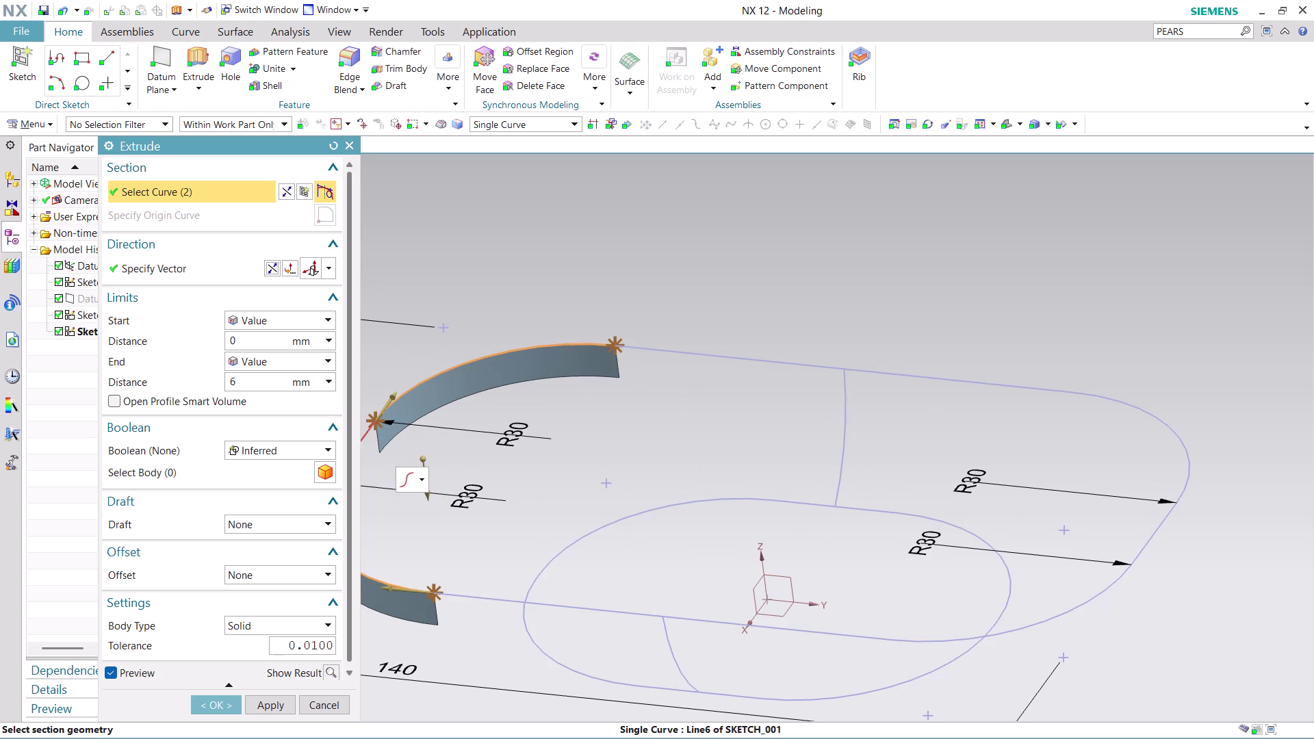
click(366, 441)
scroll(down, 3)
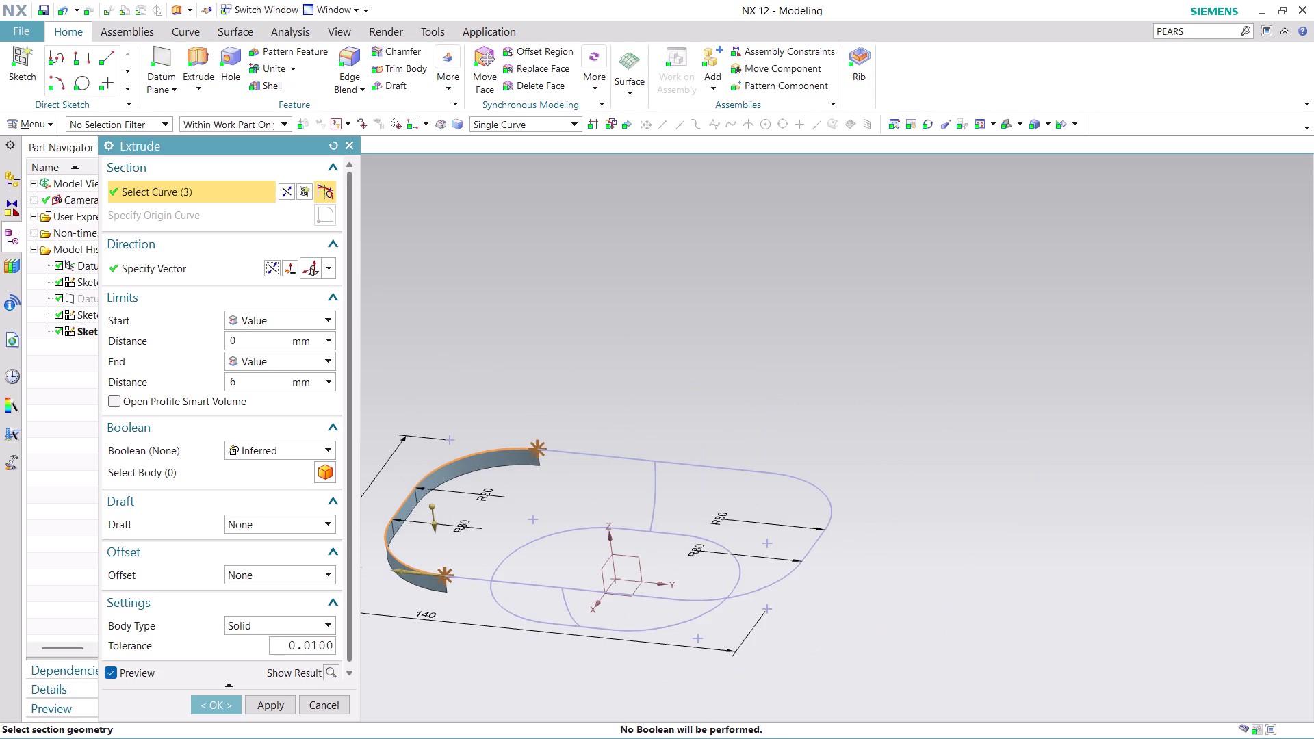
click(517, 610)
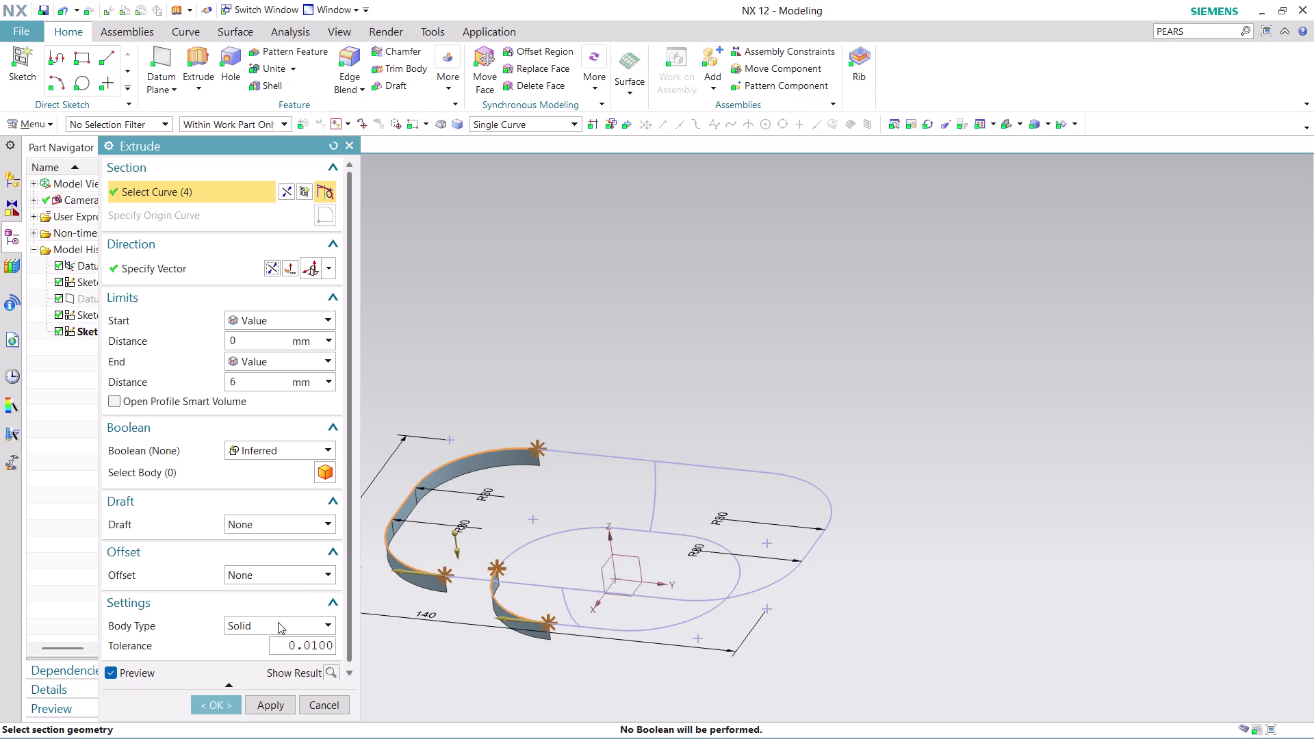
Check the extrusion direction and add the right arc, front edge and remaining outer segments.
click(269, 265)
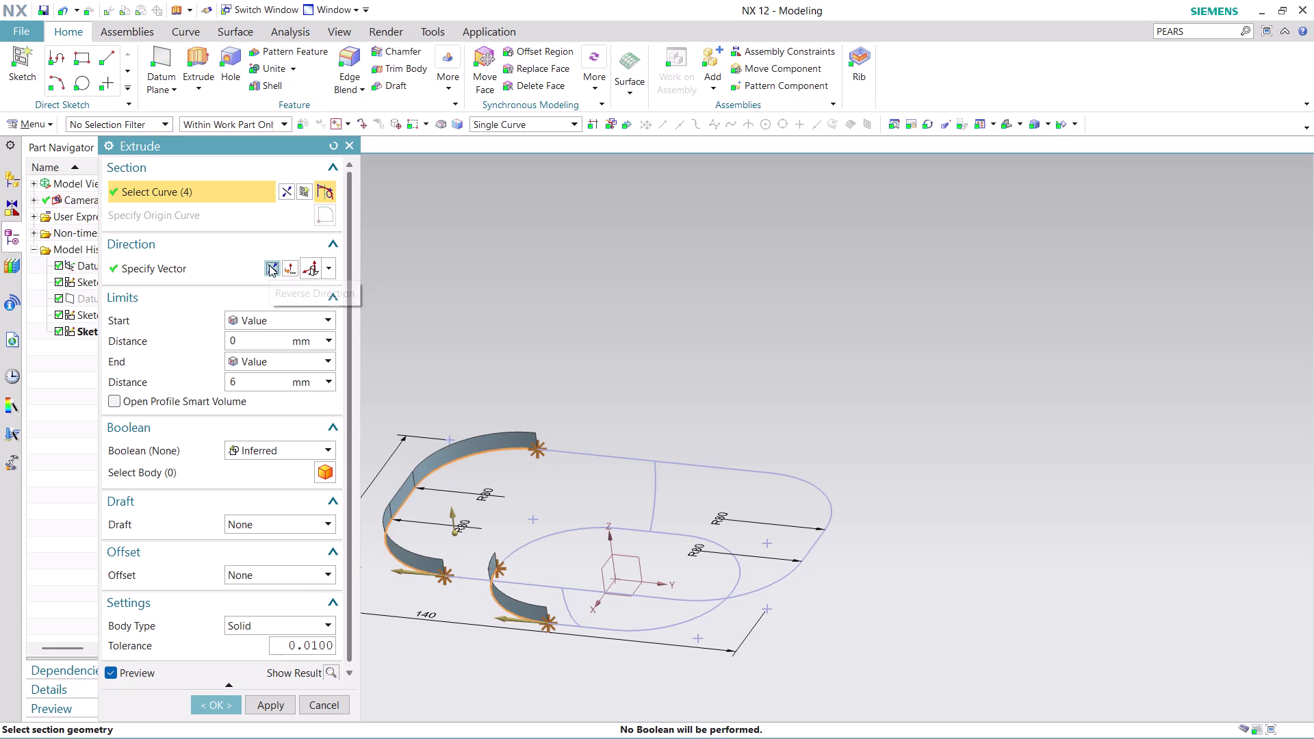
click(269, 265)
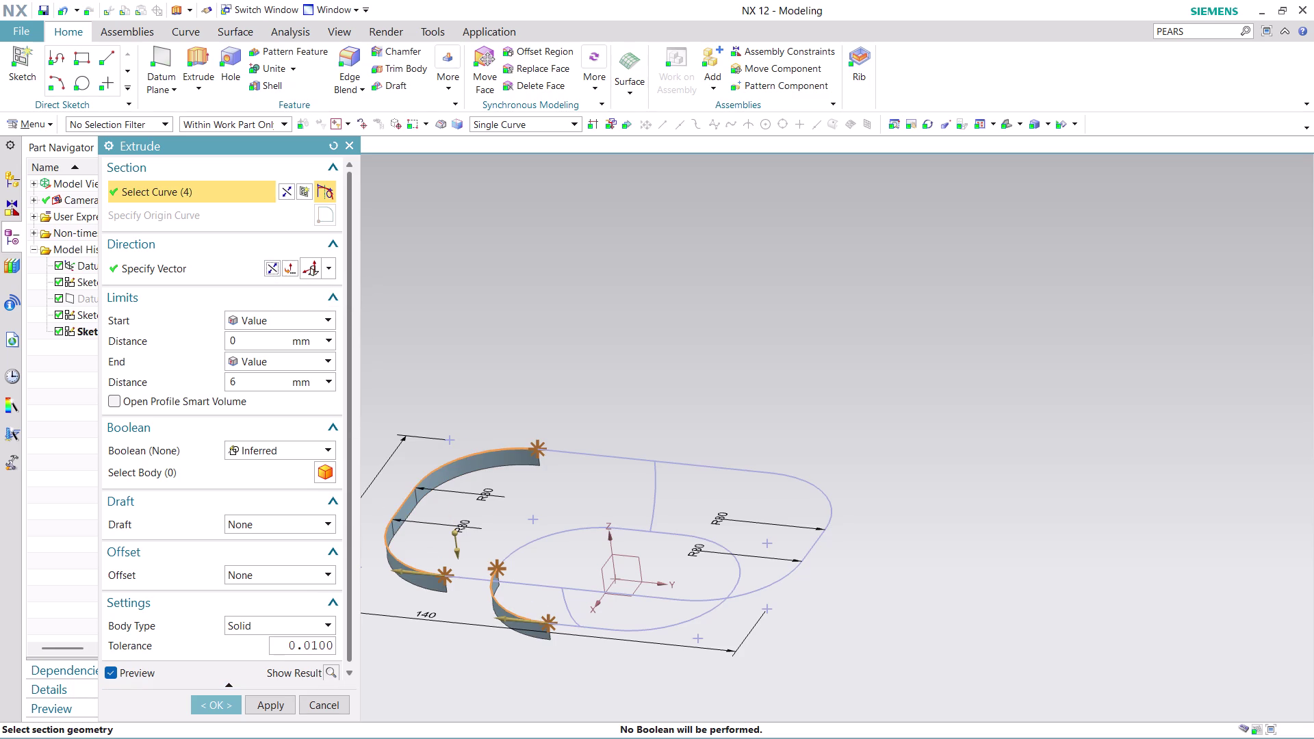
click(784, 579)
click(626, 586)
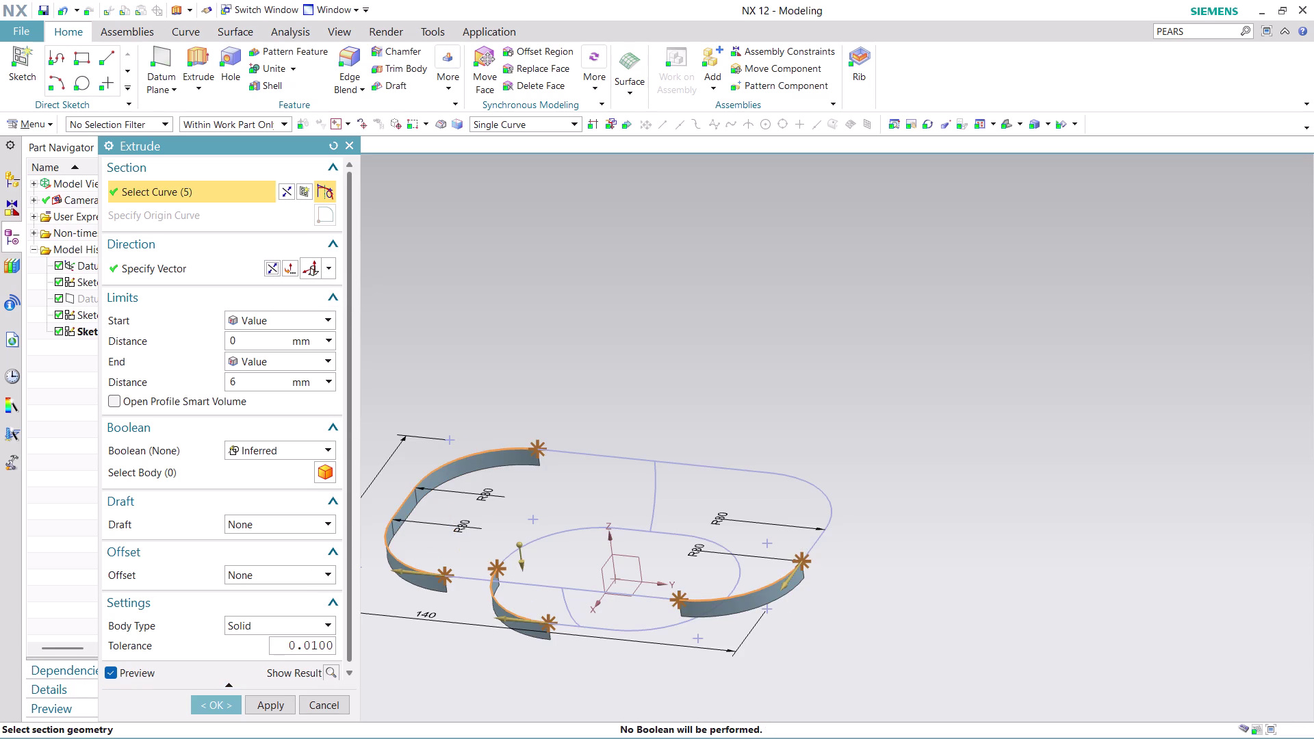
click(618, 590)
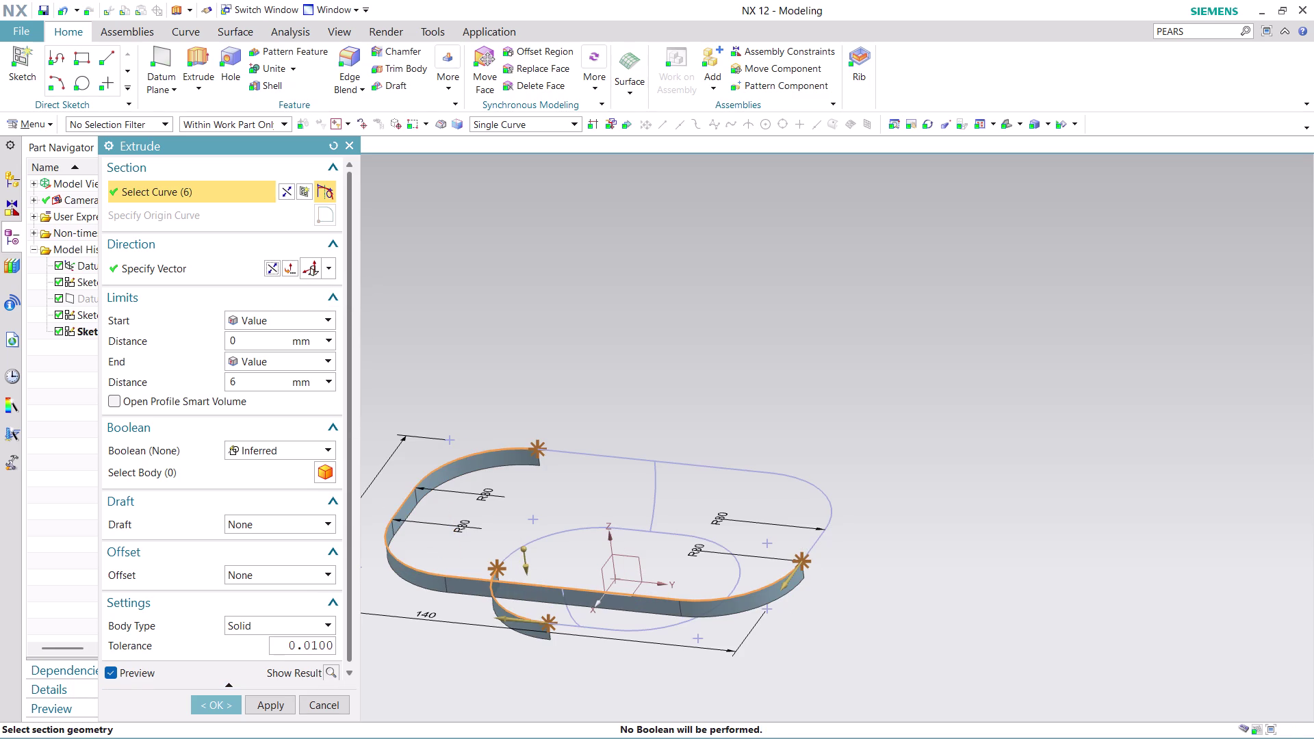
click(822, 540)
click(826, 495)
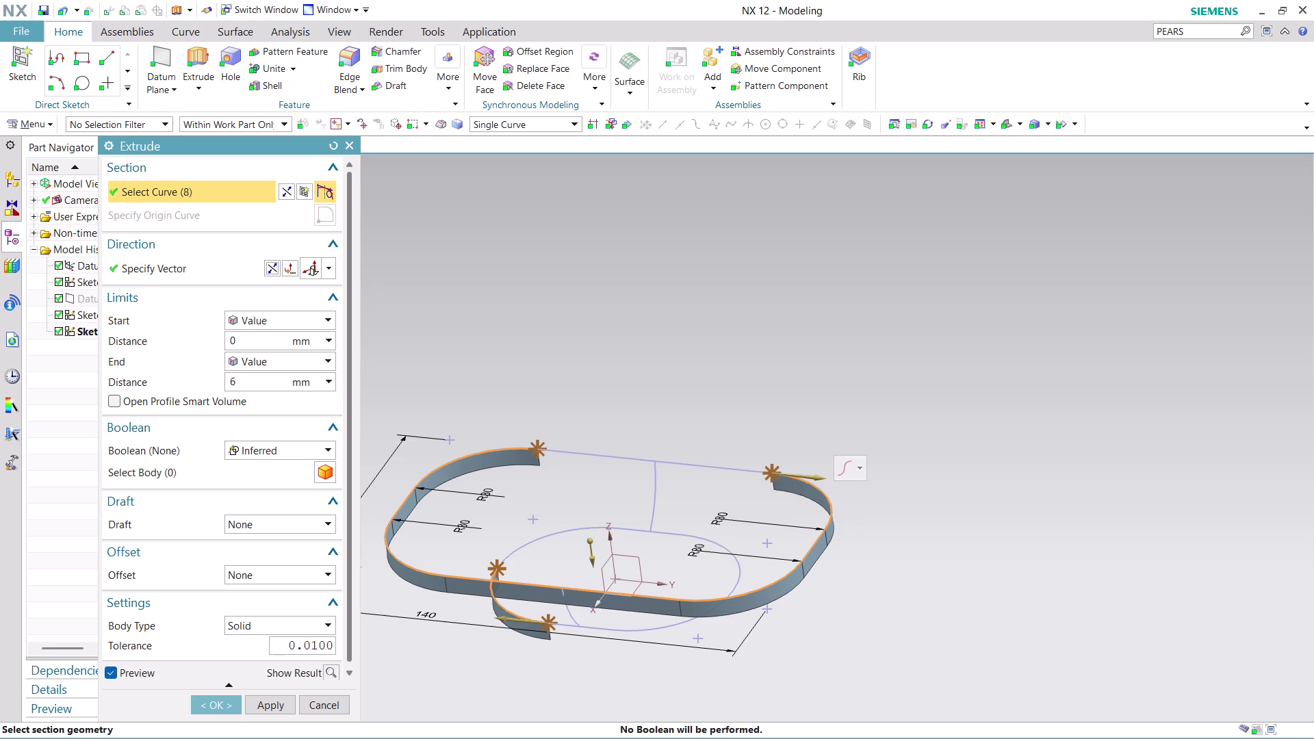
click(725, 465)
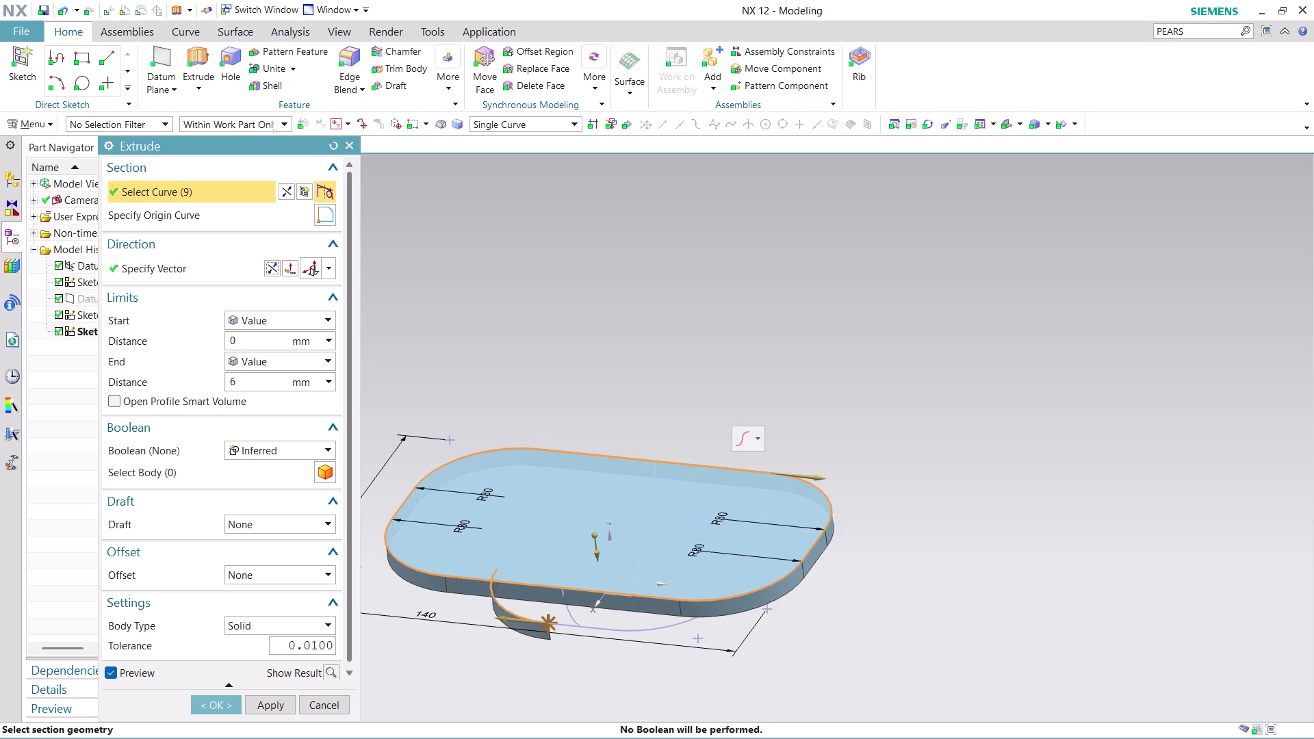
Add another inner curve and create the 6 mm extrude feature.
middle_drag(610, 669, 633, 591)
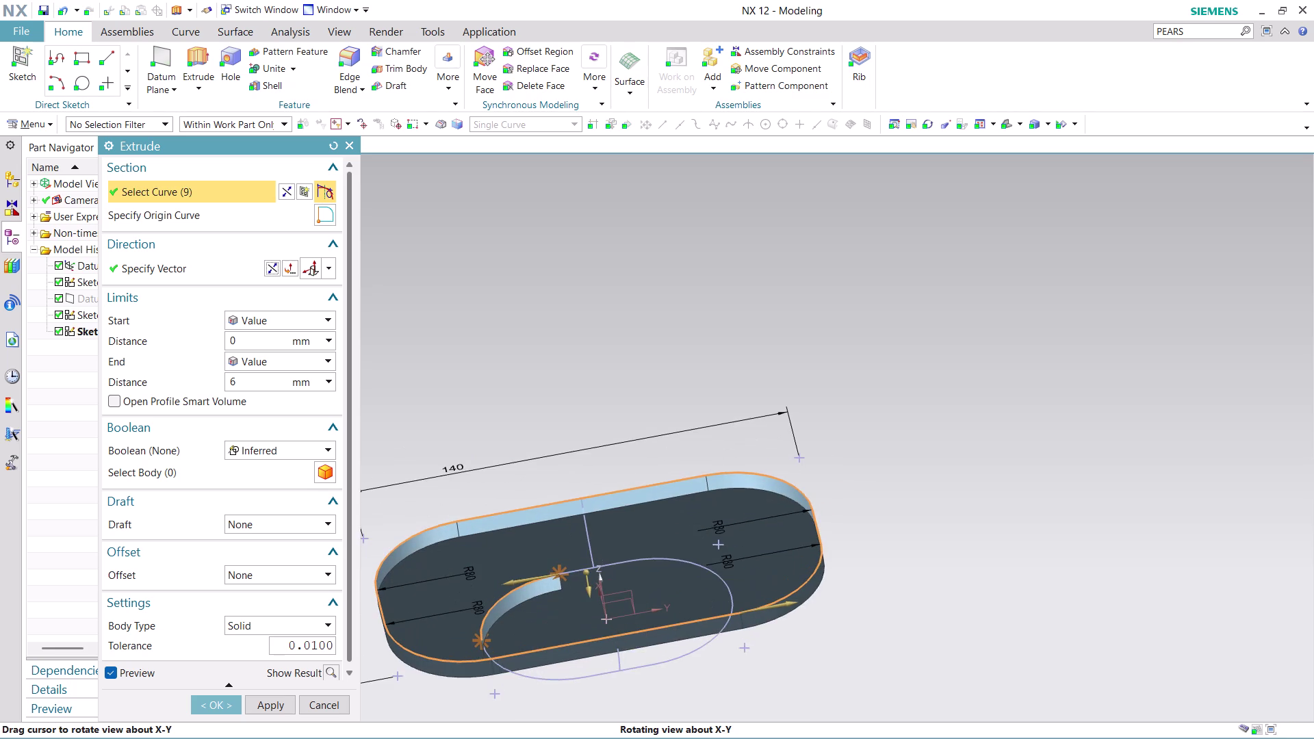
middle_drag(633, 591, 637, 606)
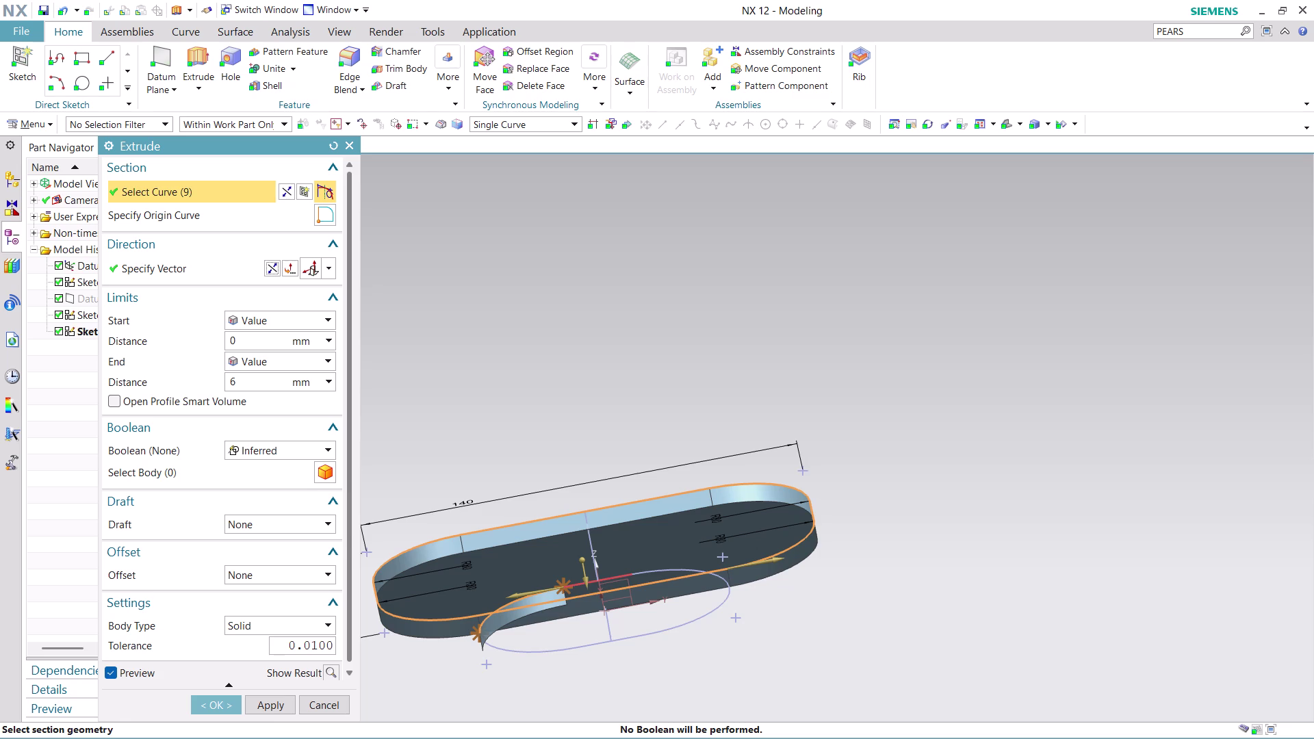
click(588, 546)
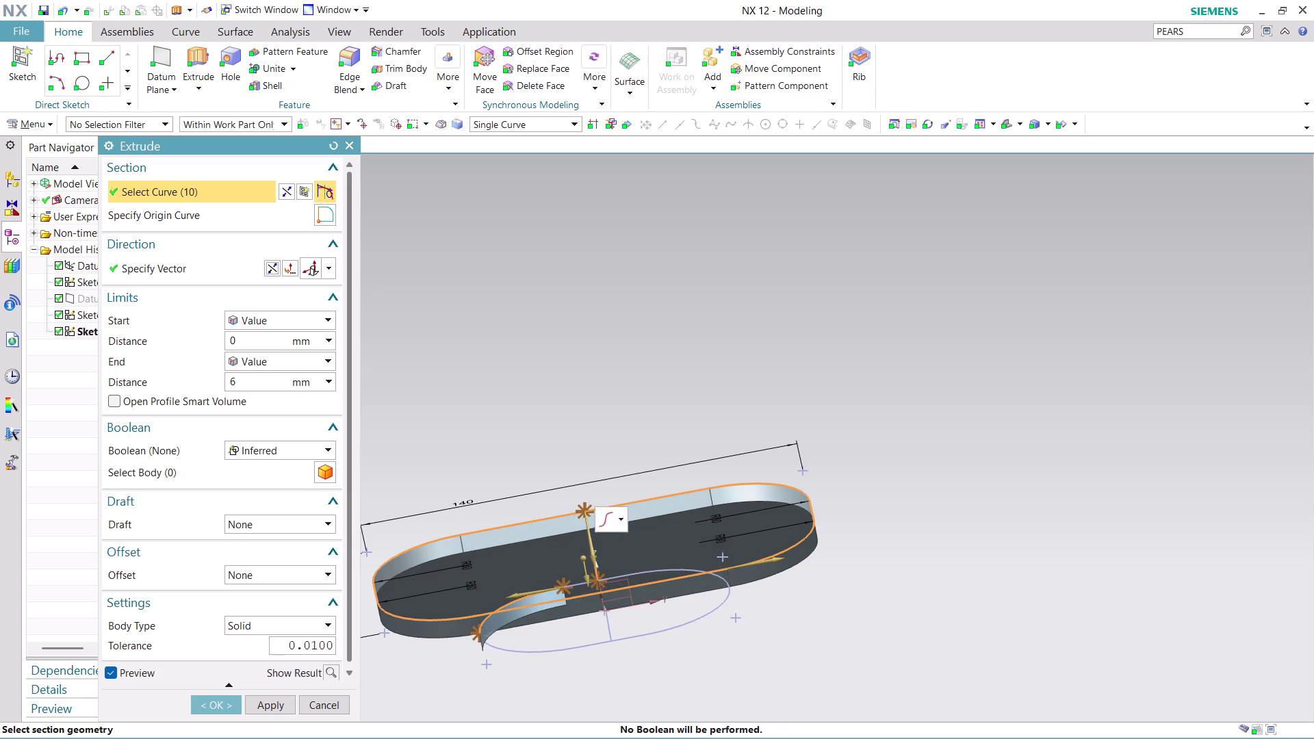
middle_drag(795, 608, 802, 651)
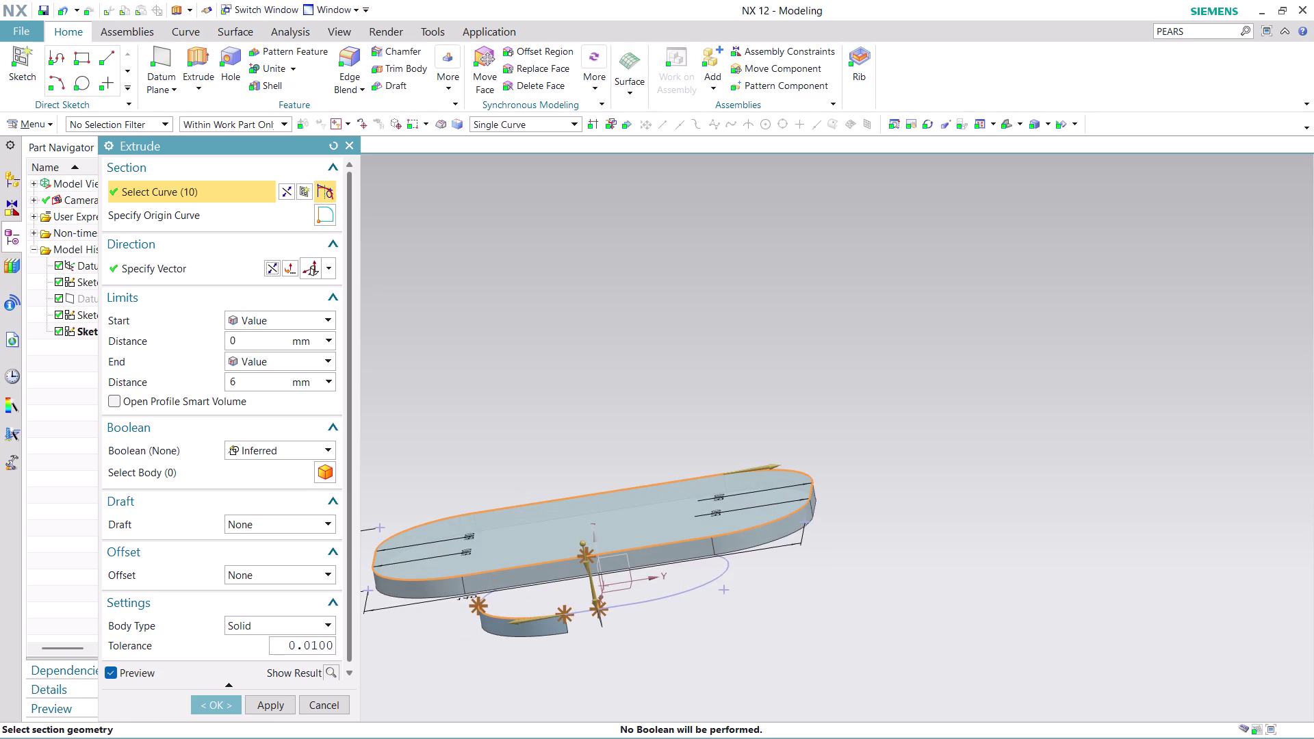
click(204, 706)
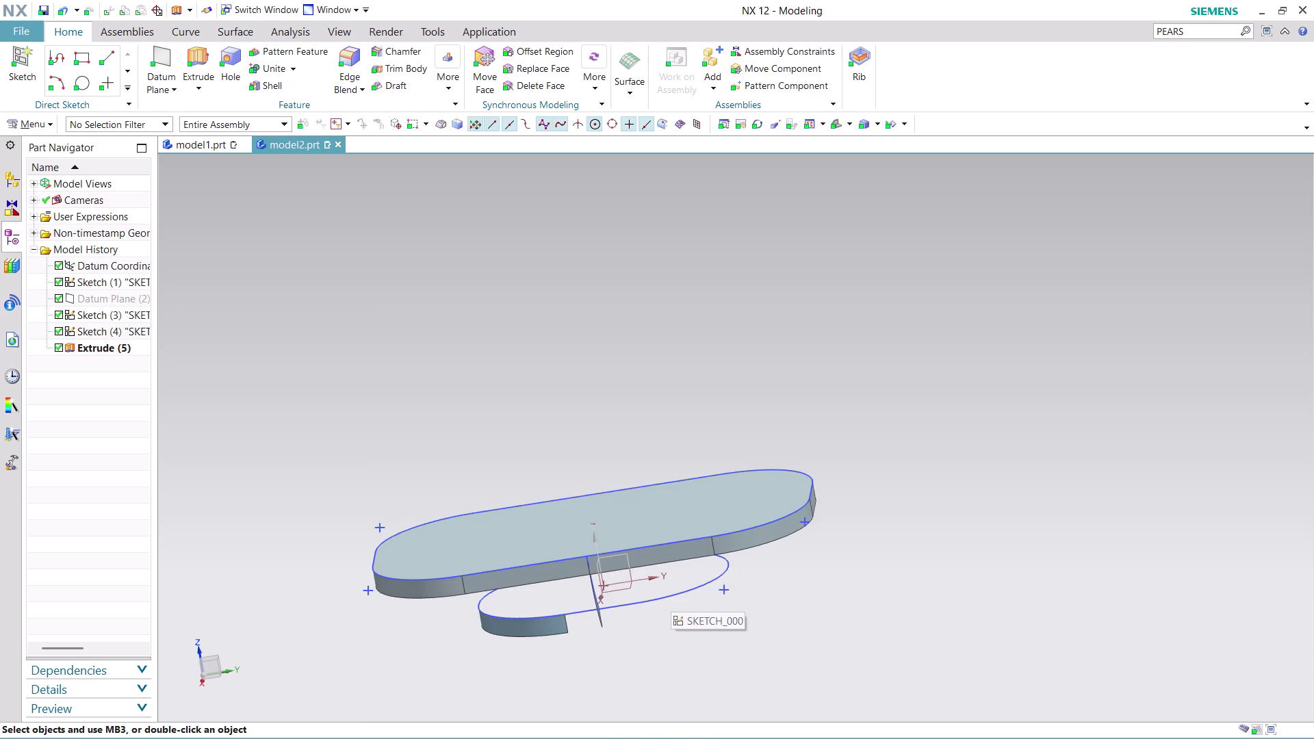
Orbit to view the model from below, then undo the extrude feature.
scroll(up, 3)
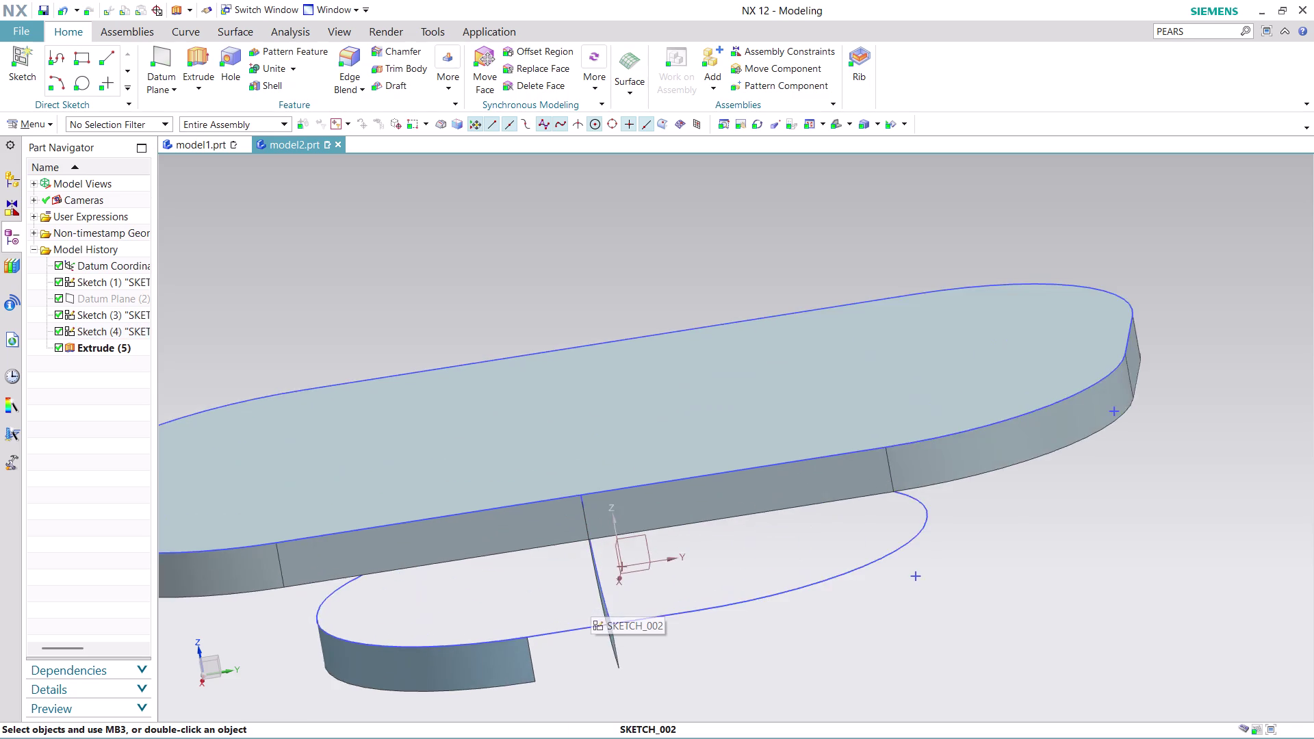
scroll(up, 3)
scroll(up, 3)
scroll(up, 3)
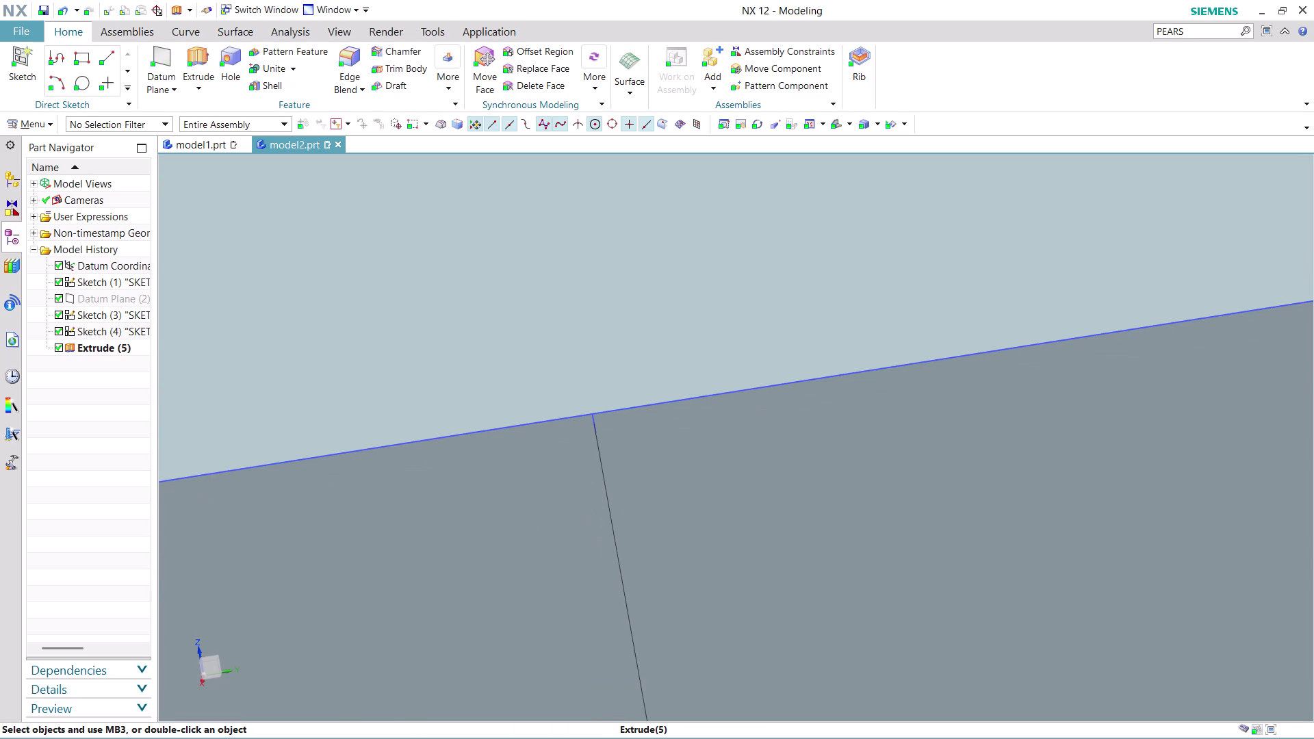
scroll(down, 3)
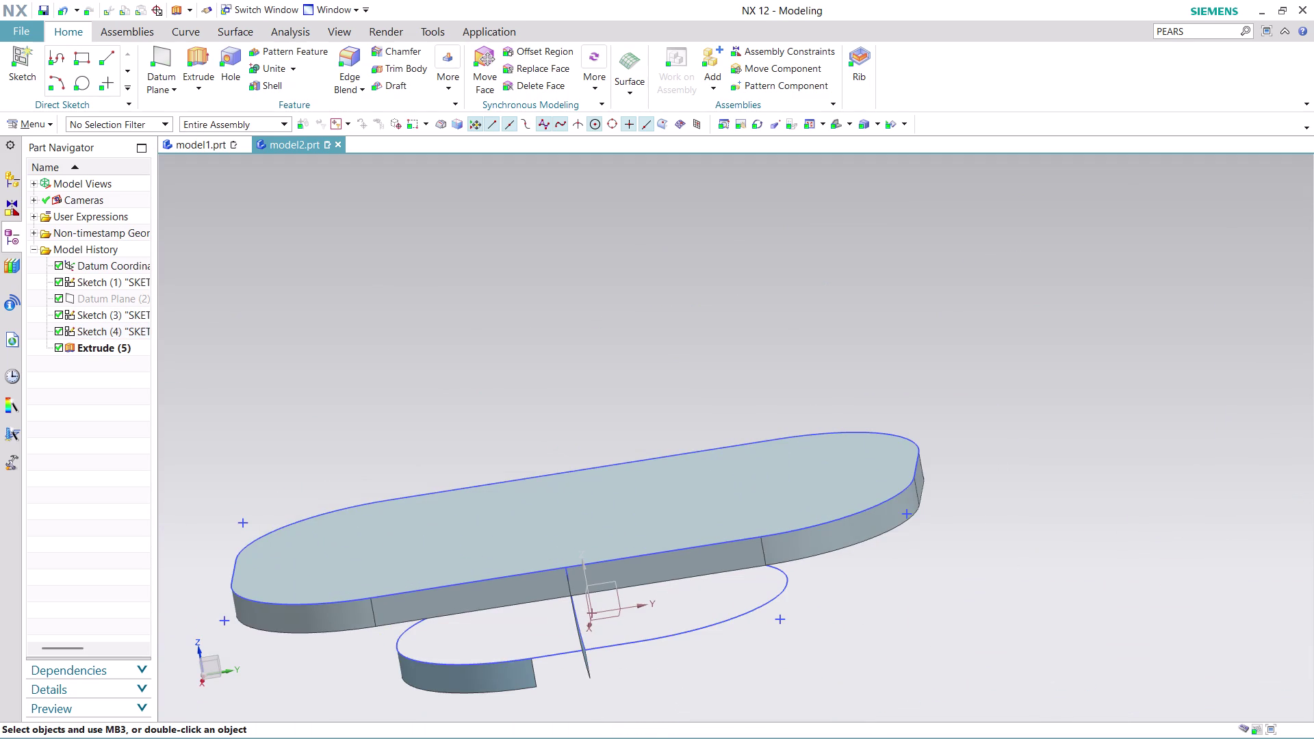
middle_drag(683, 664, 582, 650)
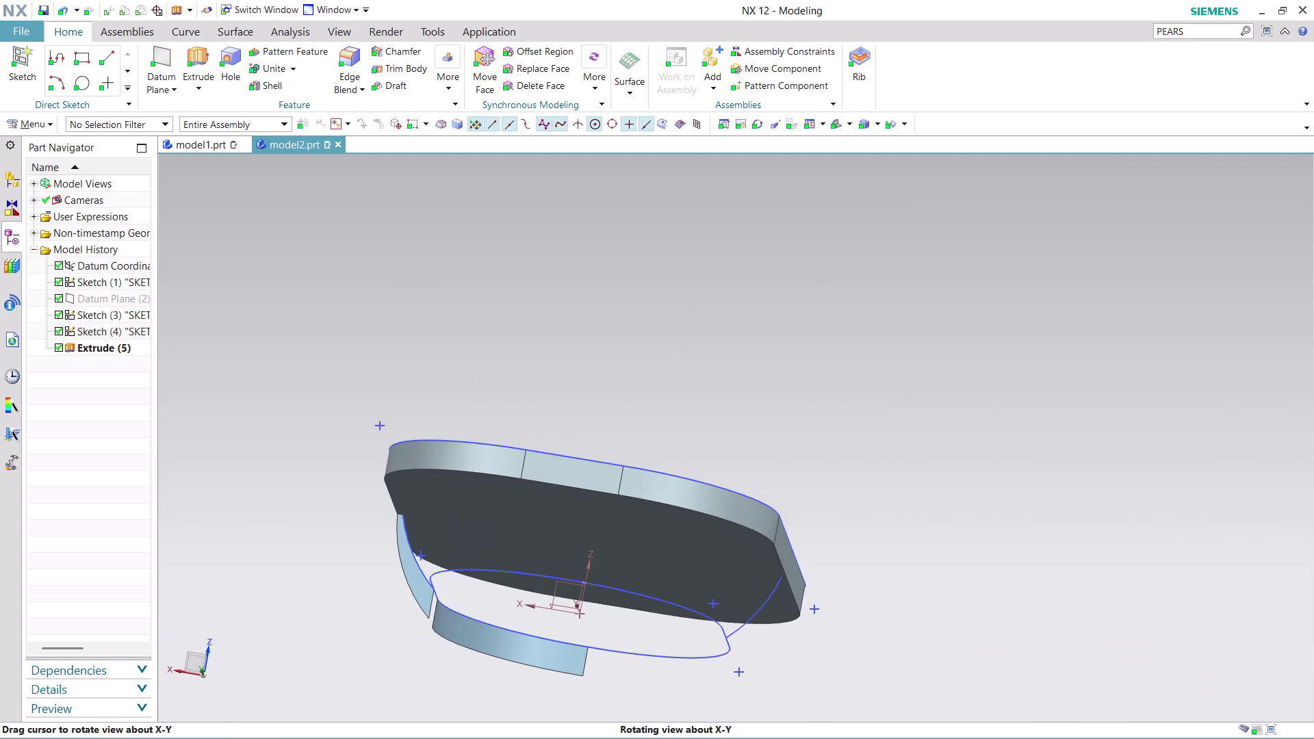
middle_drag(581, 650, 582, 651)
key(ctrl+z)
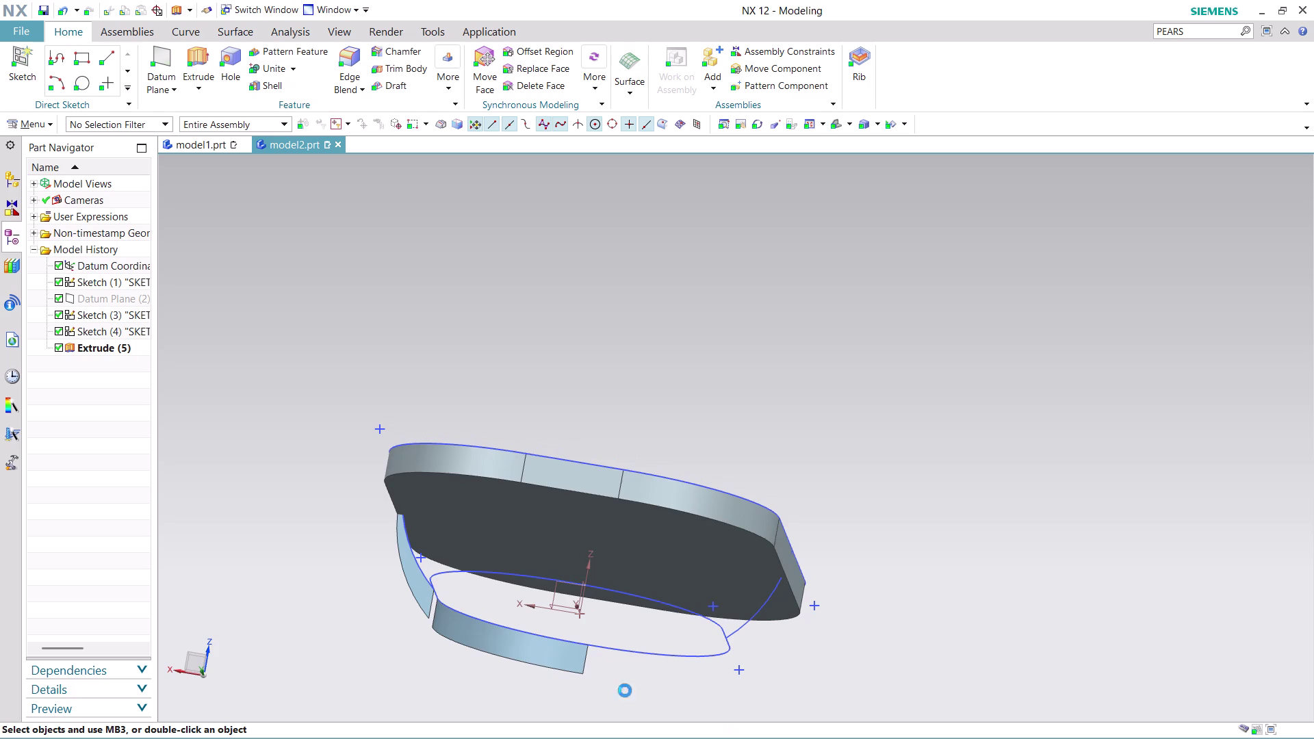
Orbit around the two remaining slot loops and begin a new sketch.
scroll(down, 3)
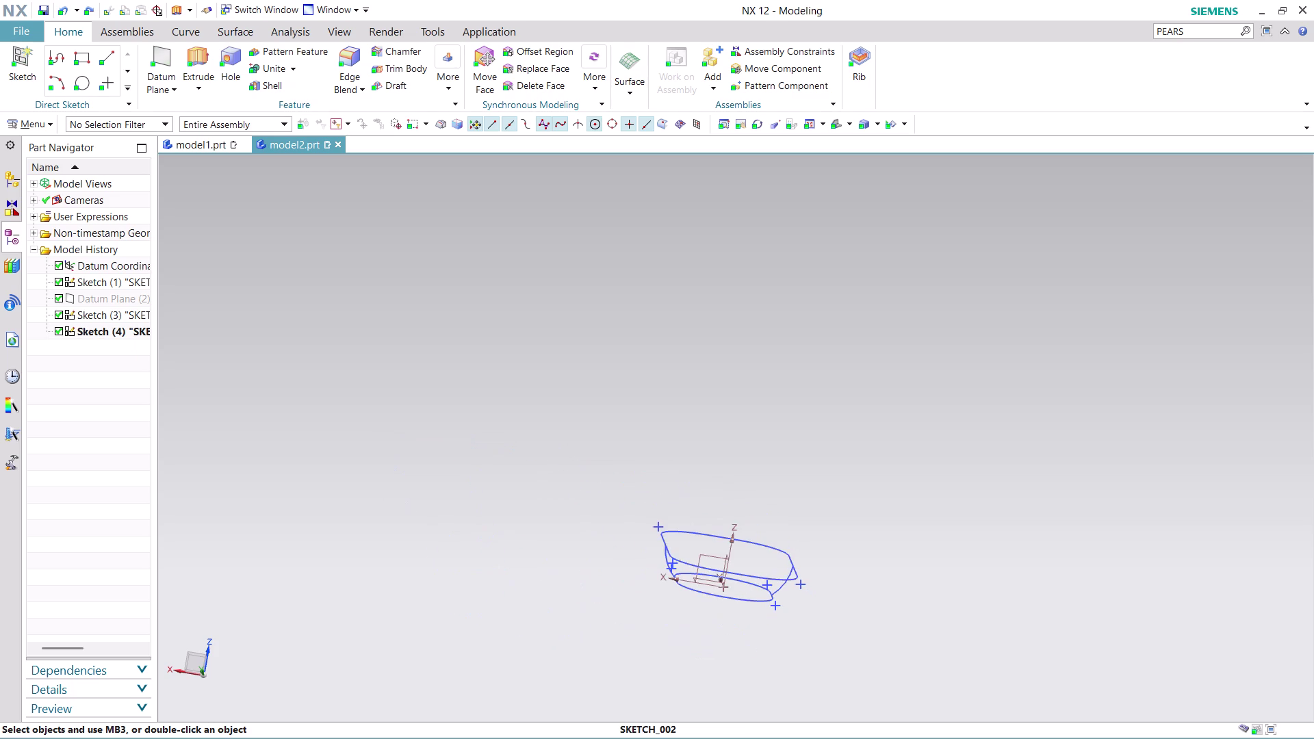
scroll(up, 3)
middle_drag(718, 634, 622, 619)
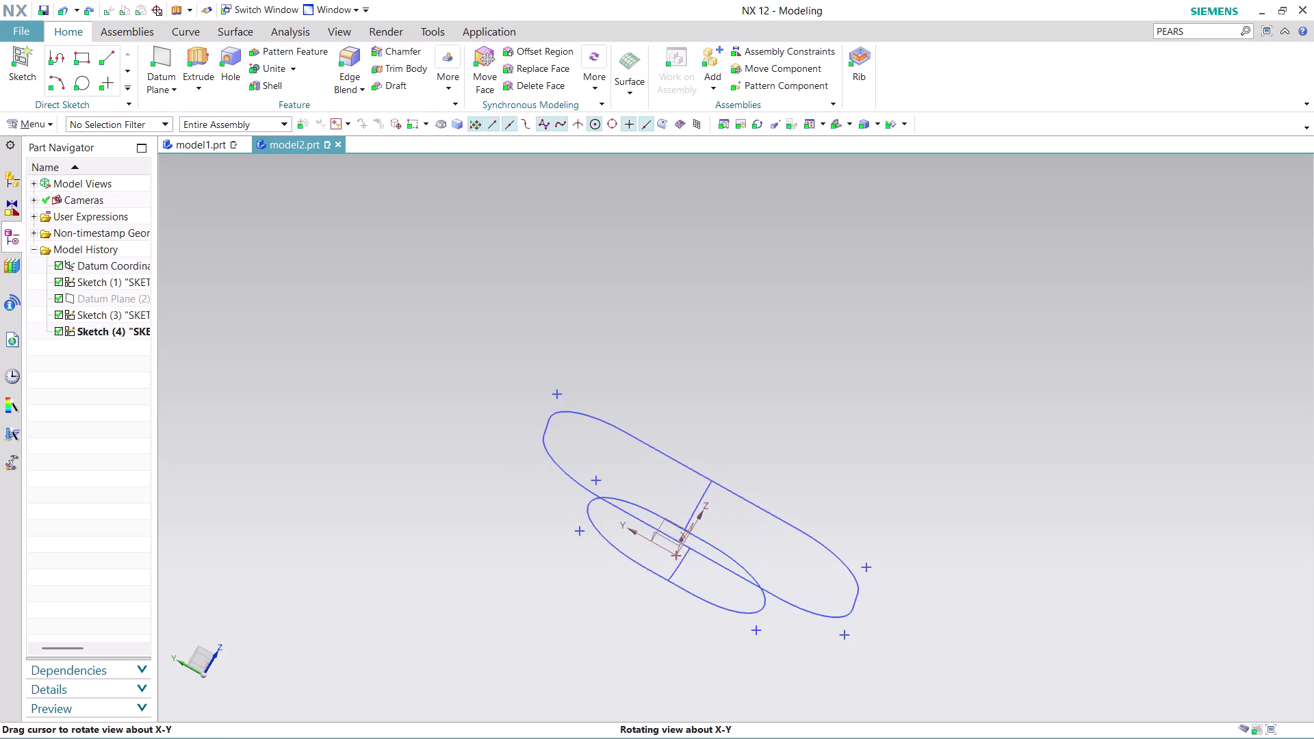
middle_drag(622, 619, 620, 582)
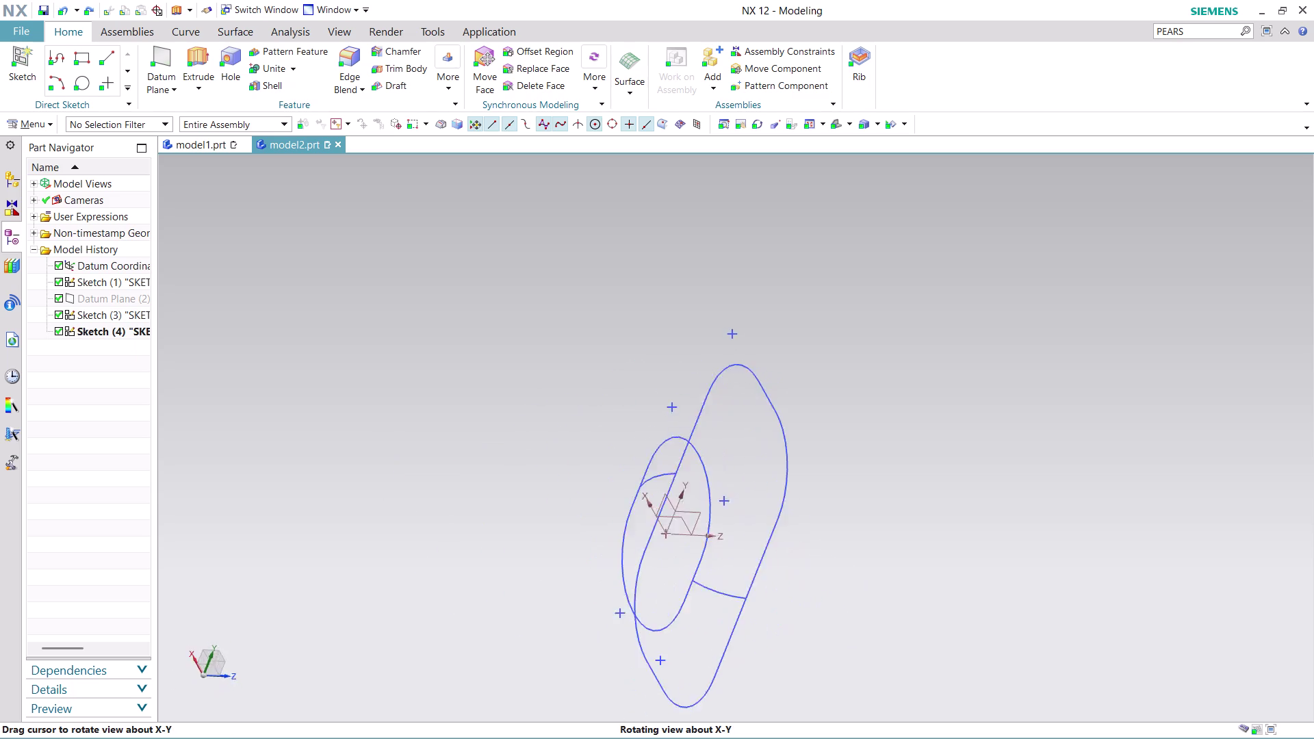
middle_drag(621, 582, 635, 715)
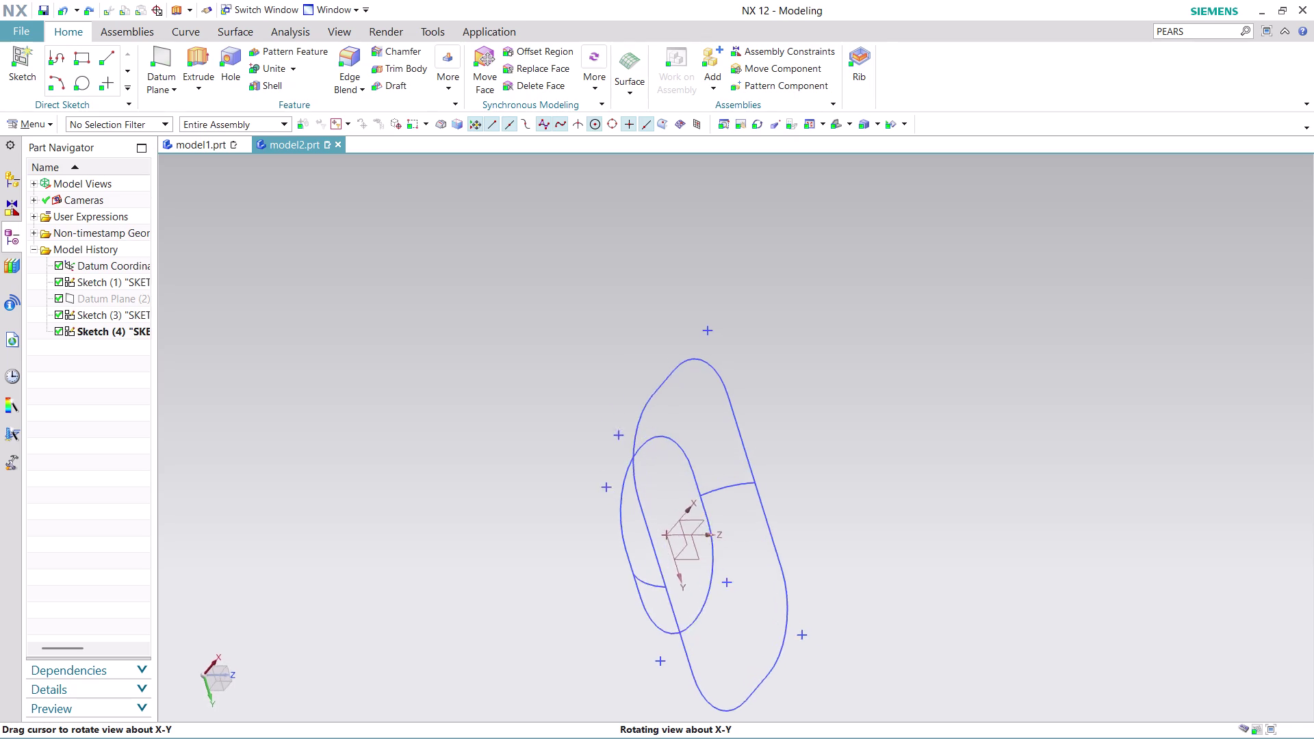
middle_drag(635, 715, 564, 640)
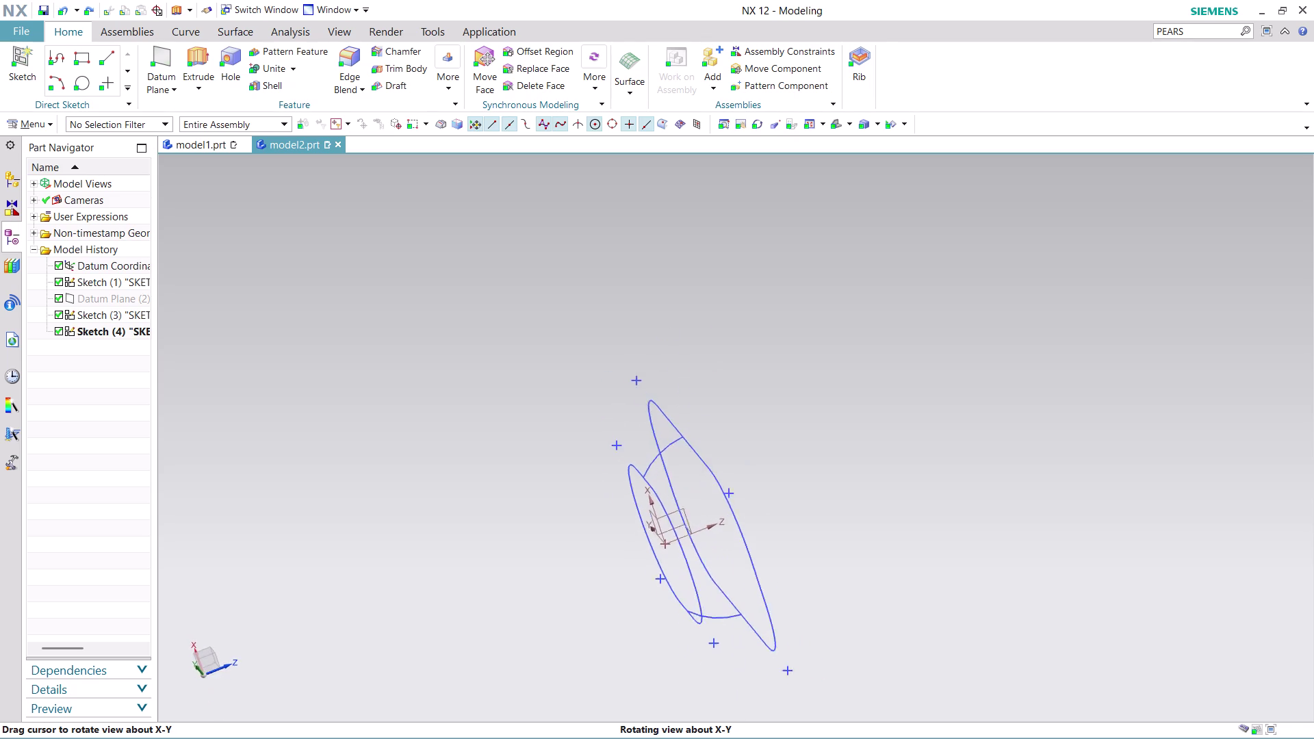
middle_drag(564, 640, 555, 663)
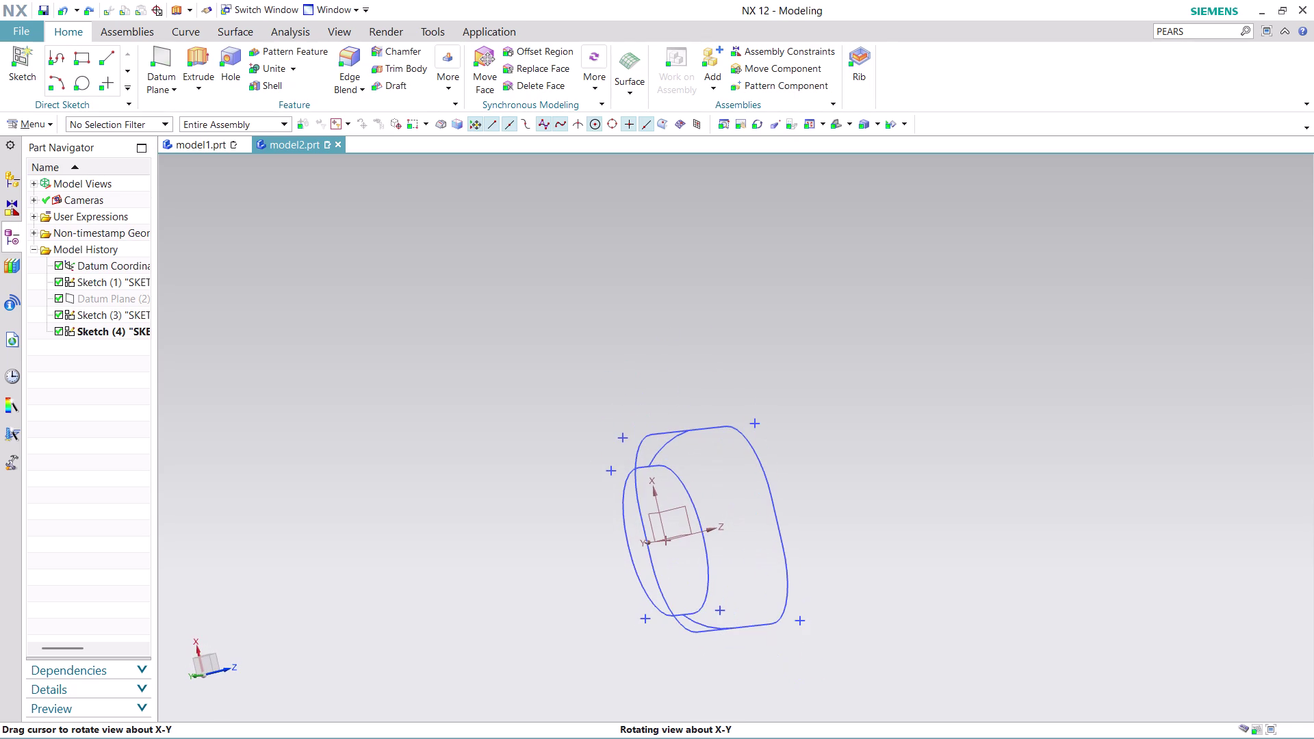
middle_drag(555, 663, 593, 589)
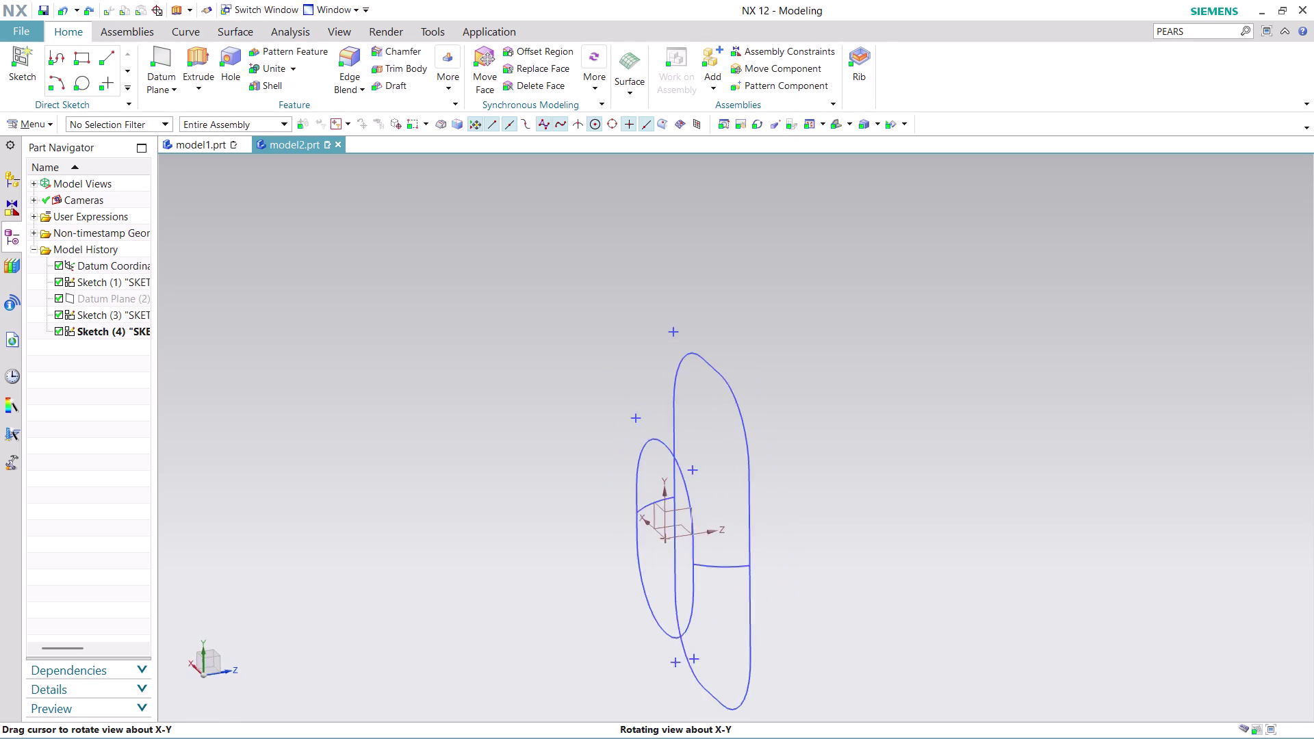
middle_drag(592, 589, 777, 620)
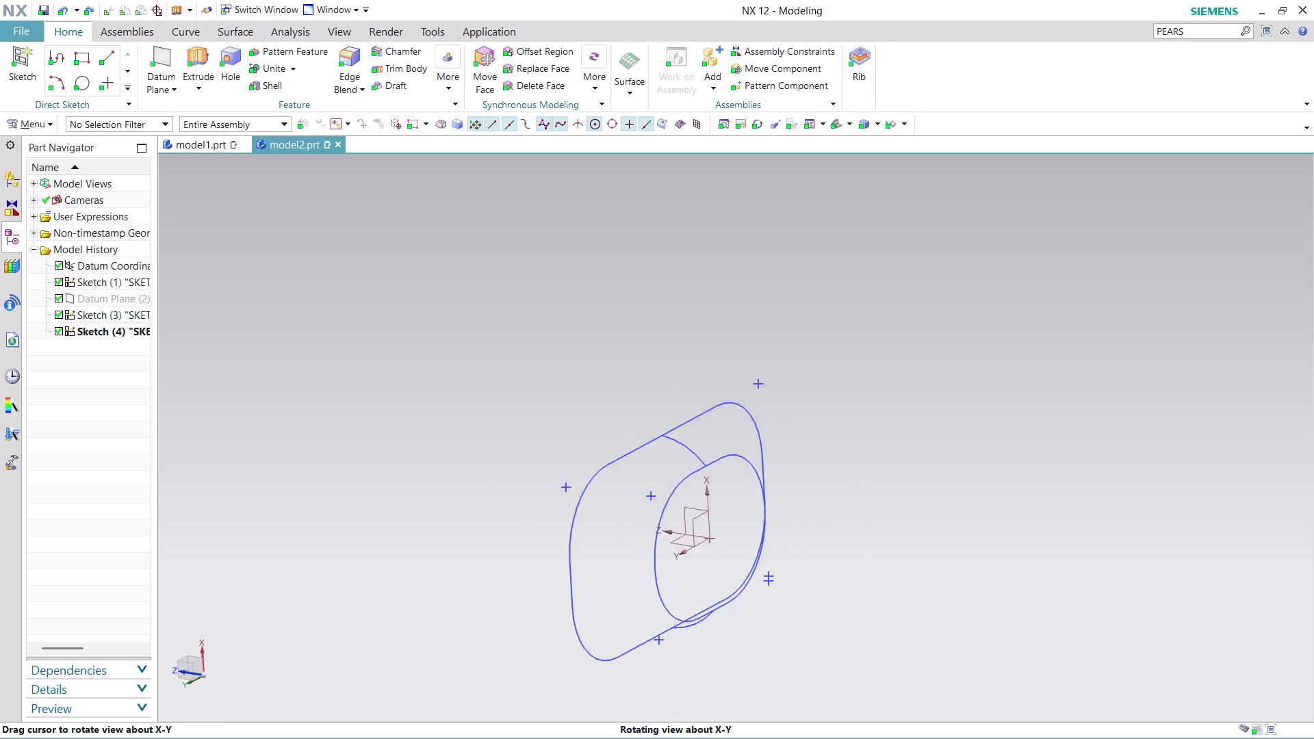
middle_drag(777, 621, 630, 683)
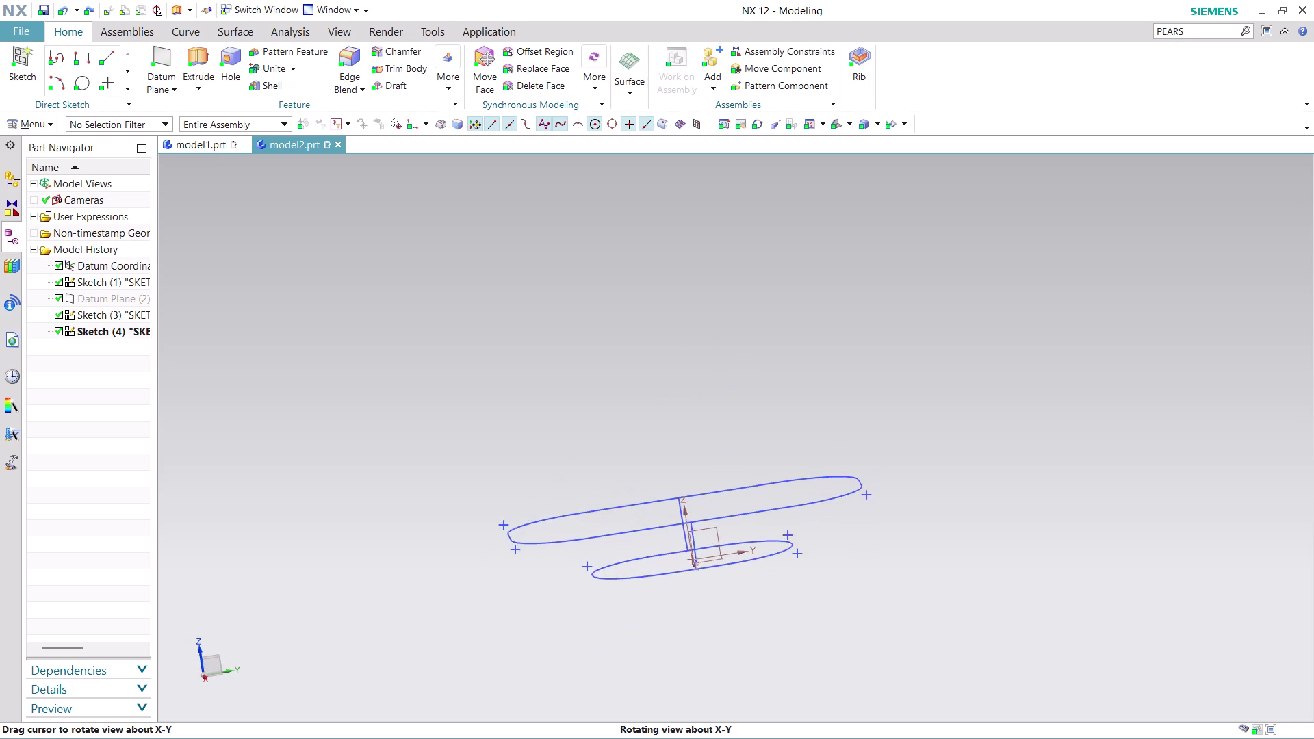
middle_drag(630, 683, 596, 690)
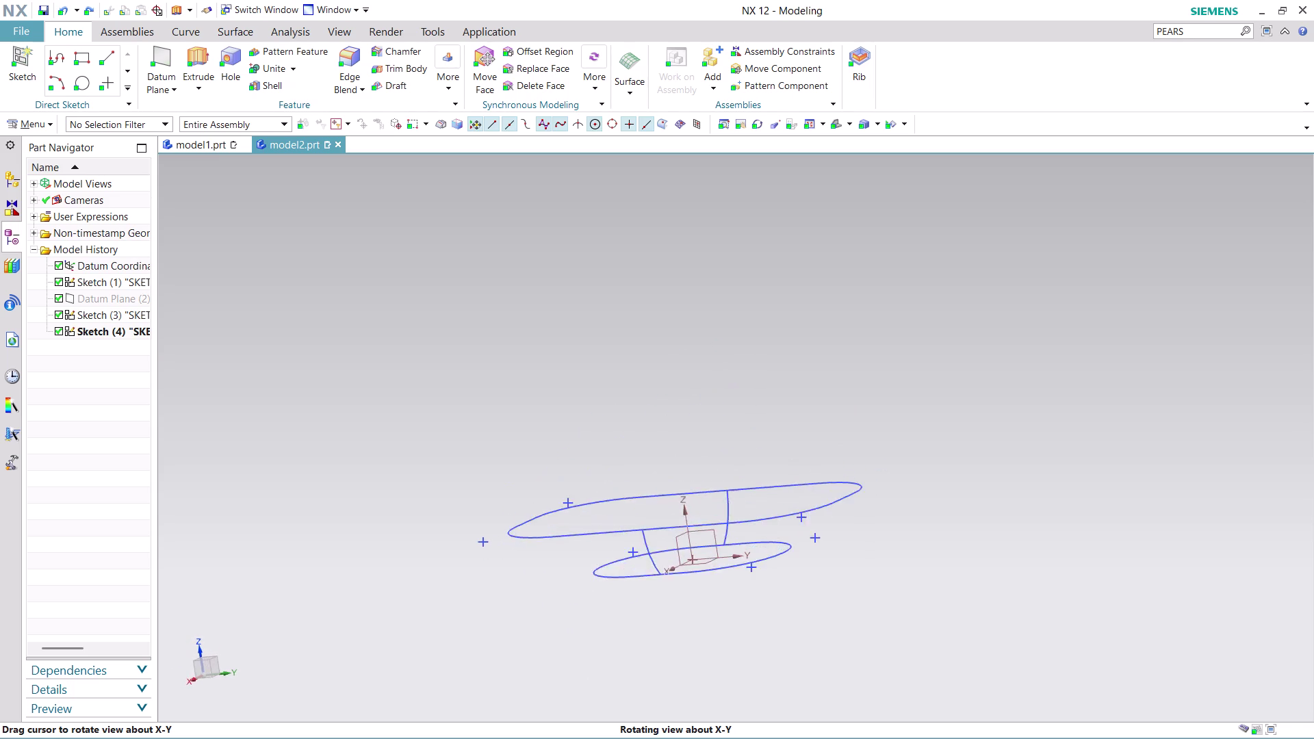
middle_drag(596, 689, 620, 701)
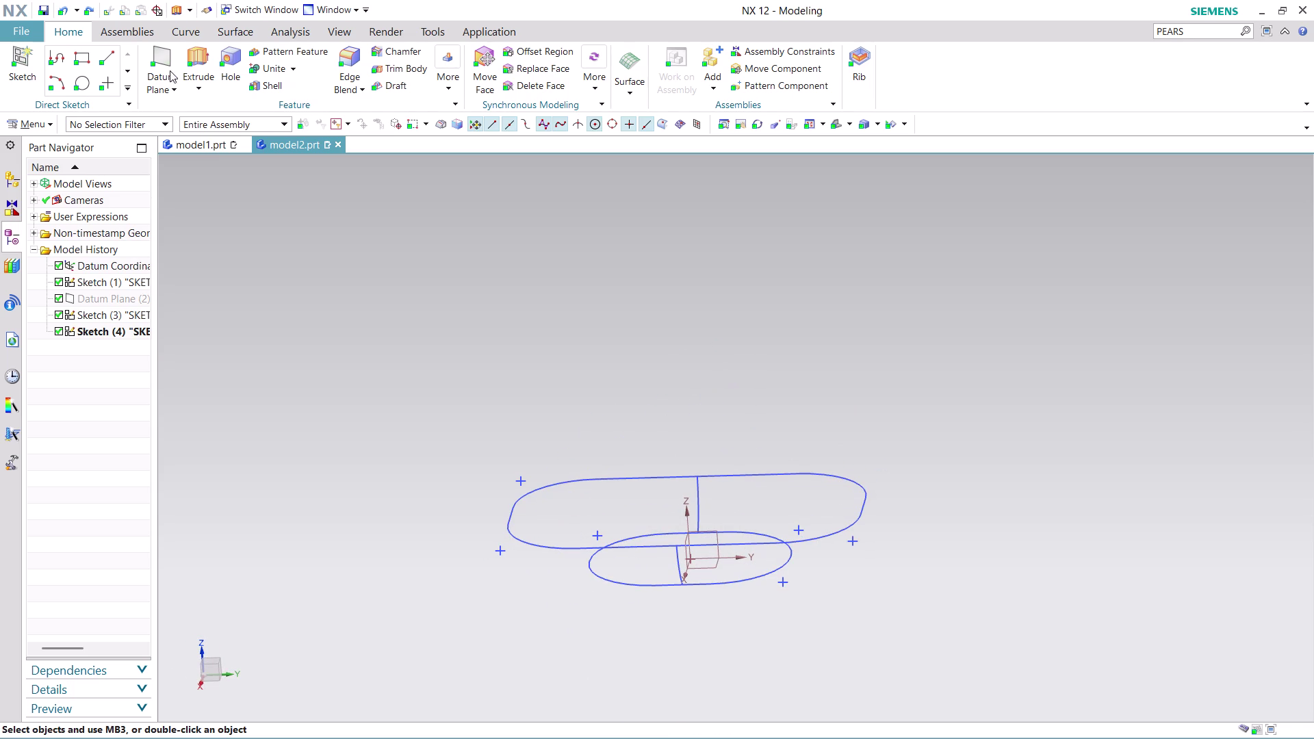
click(22, 61)
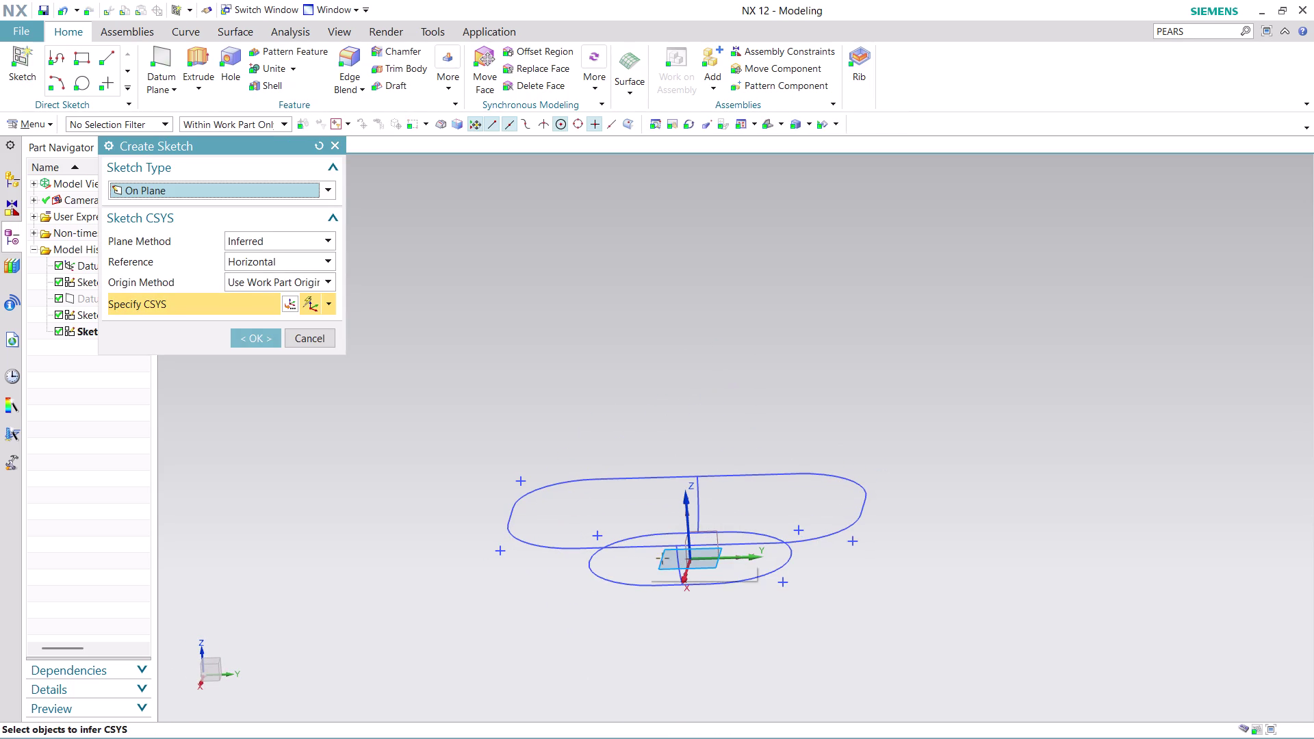
Accept the sketch orientation and draw a radius 30 arc between the left line ends.
click(711, 538)
click(260, 343)
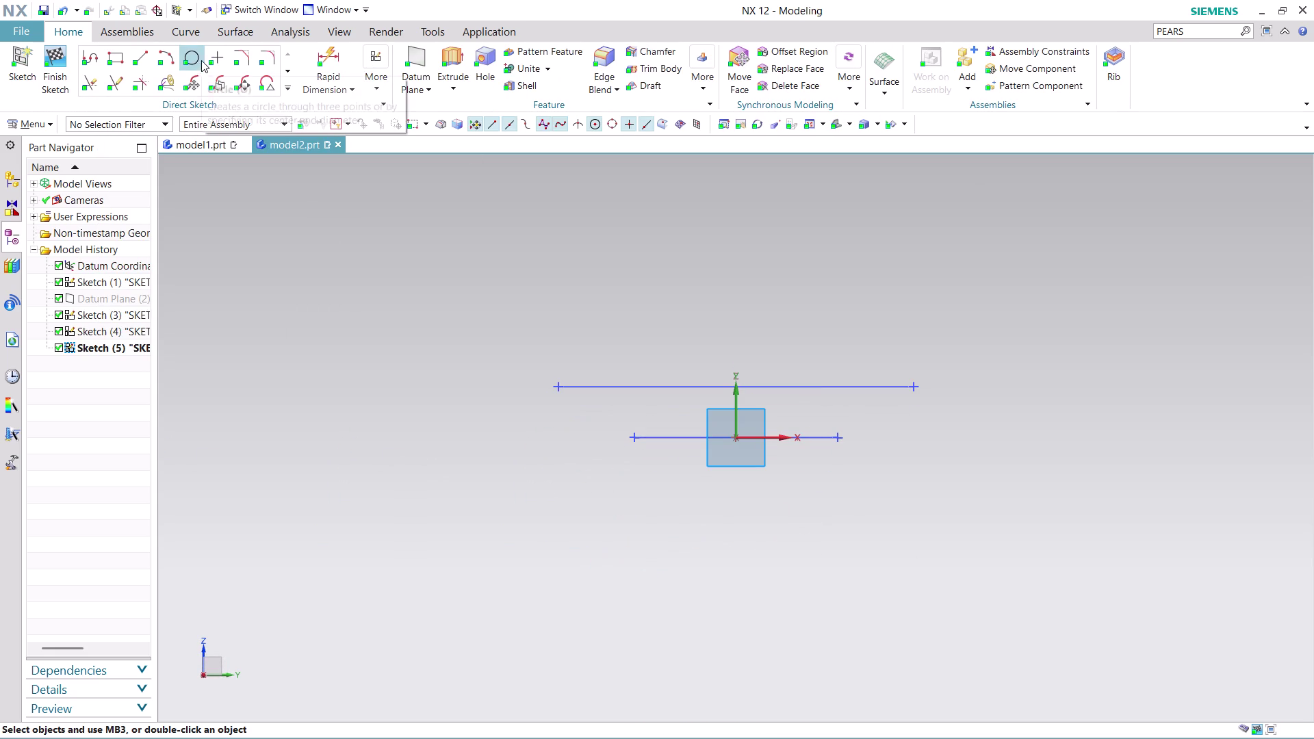
click(160, 62)
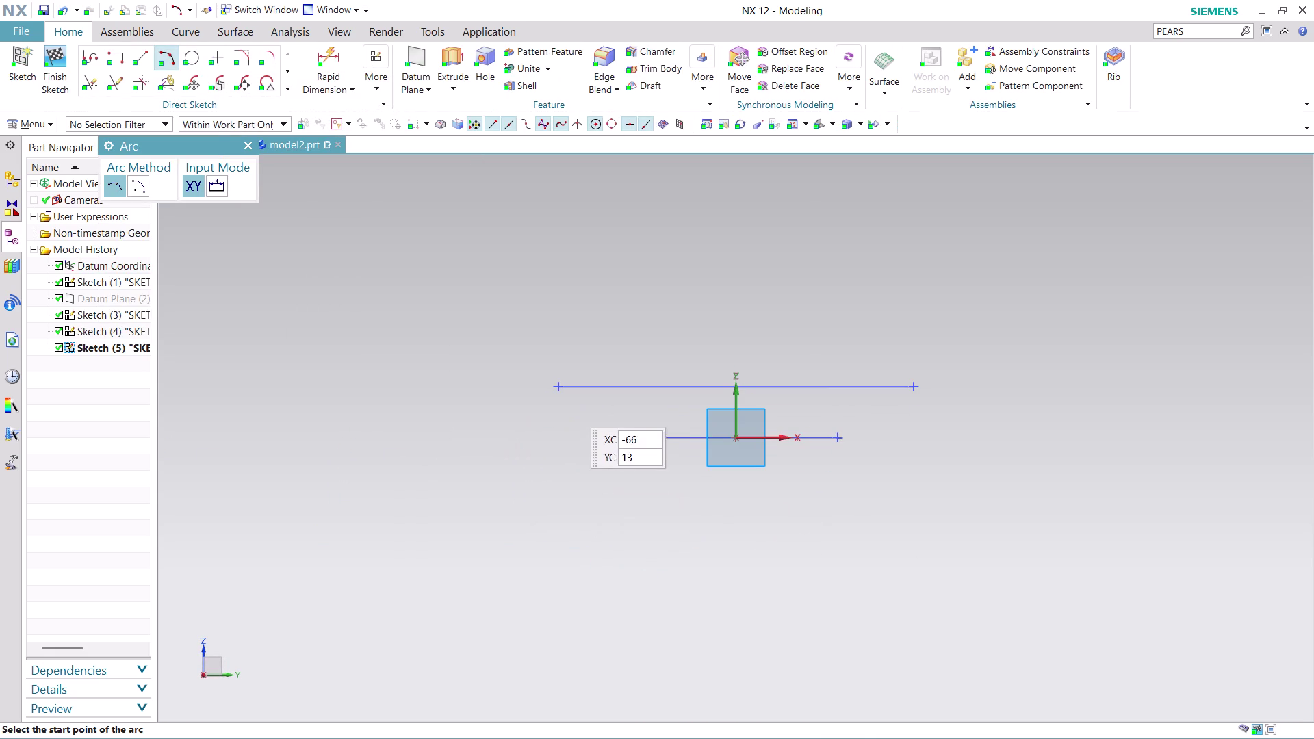
click(560, 386)
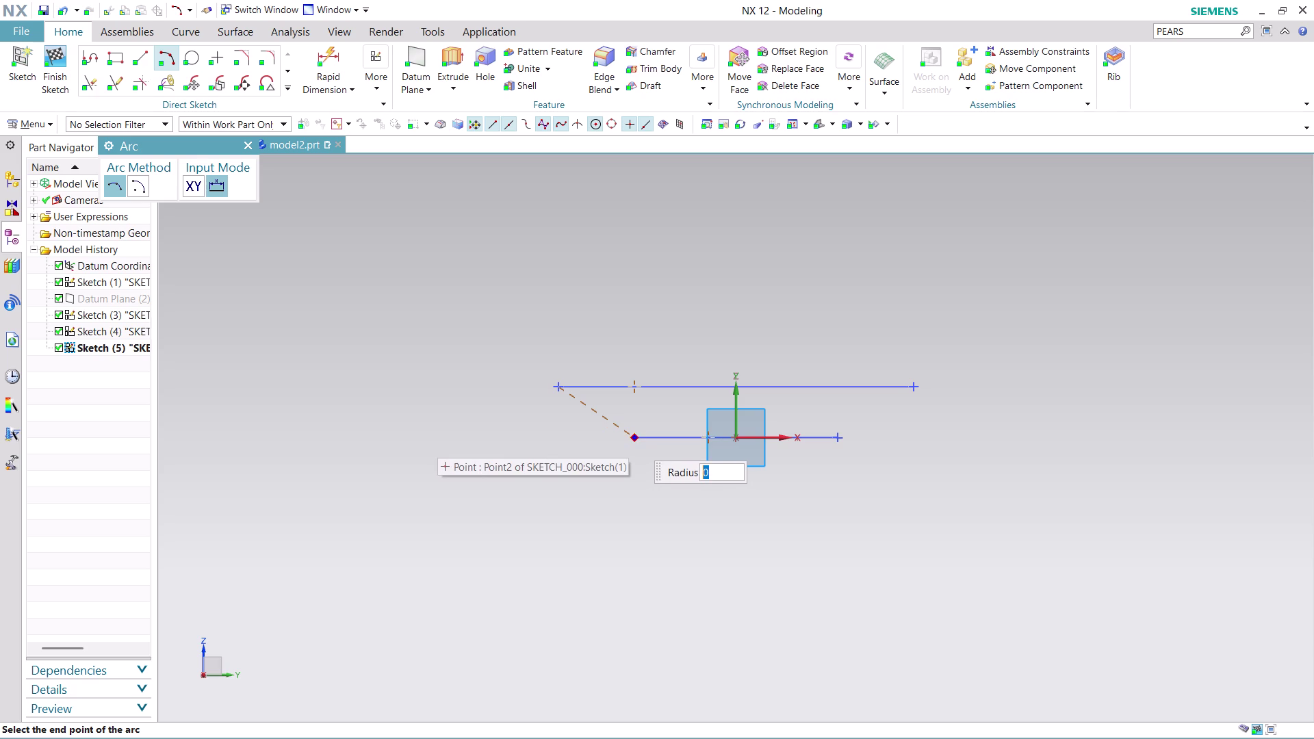
click(632, 438)
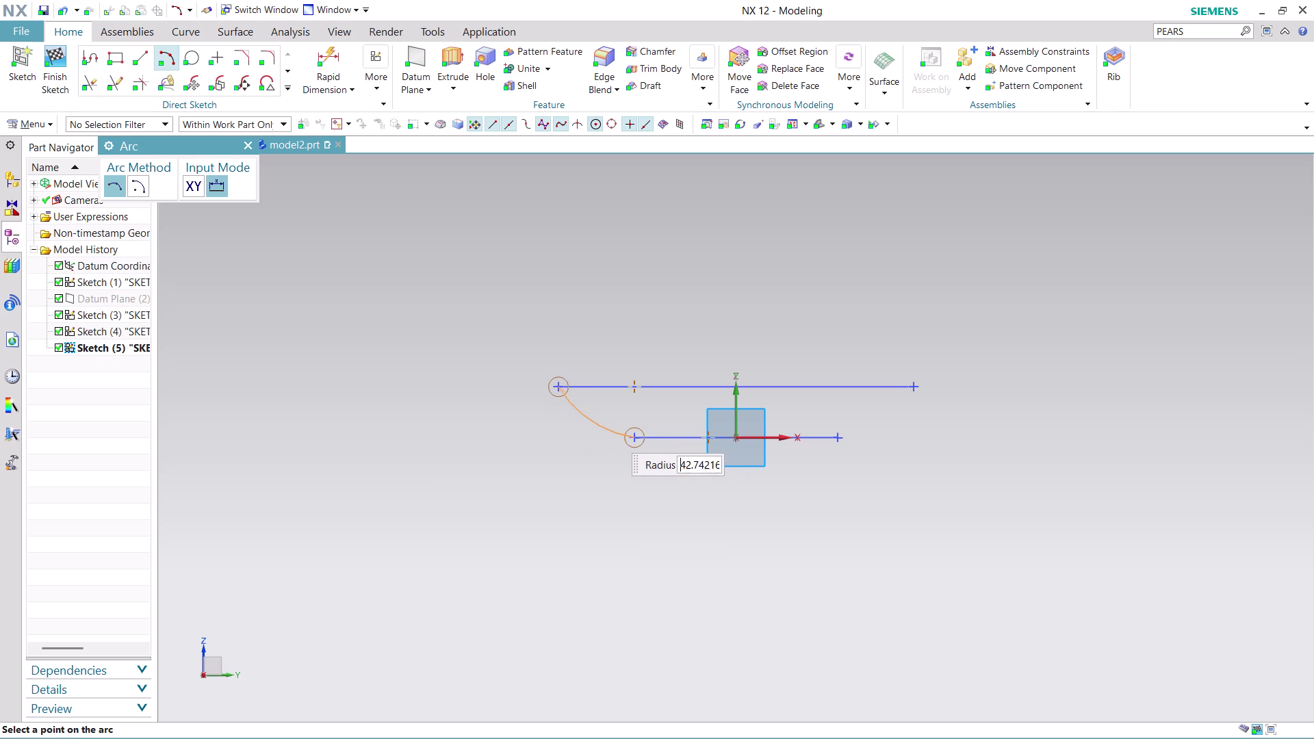
text(30)
key(Return)
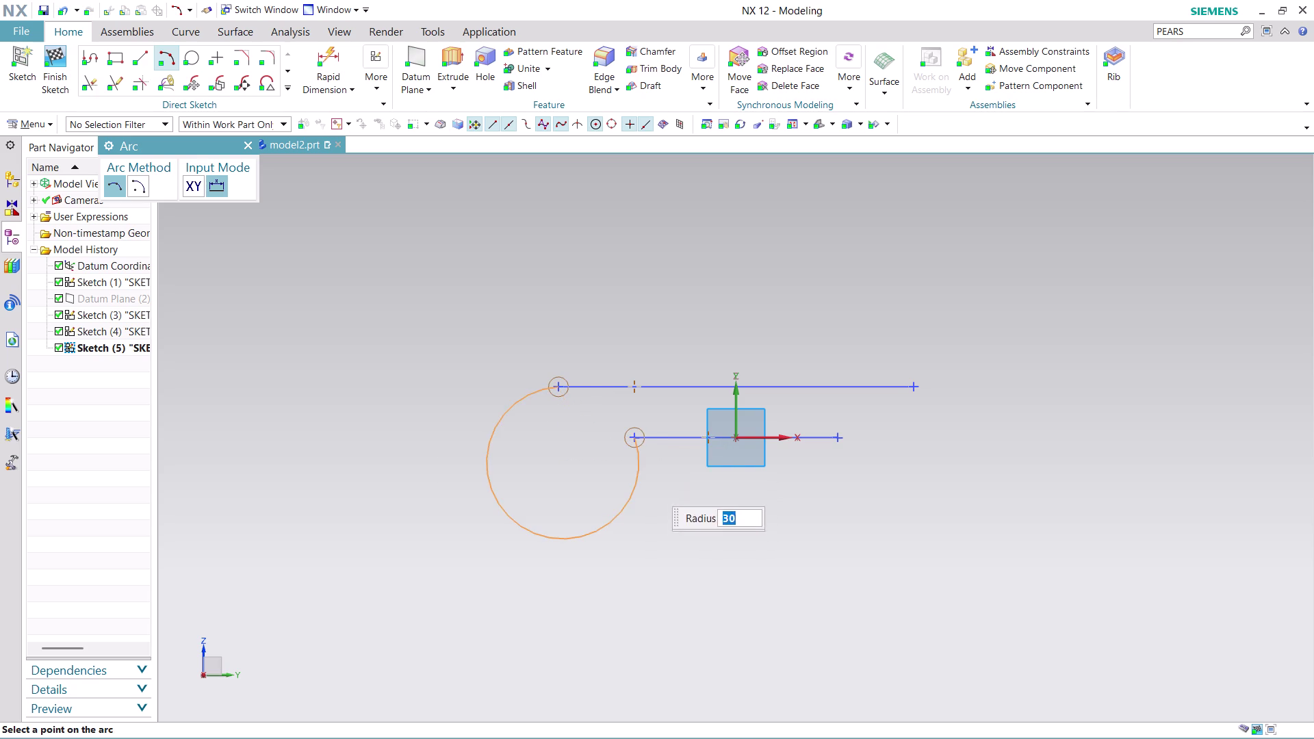
click(643, 452)
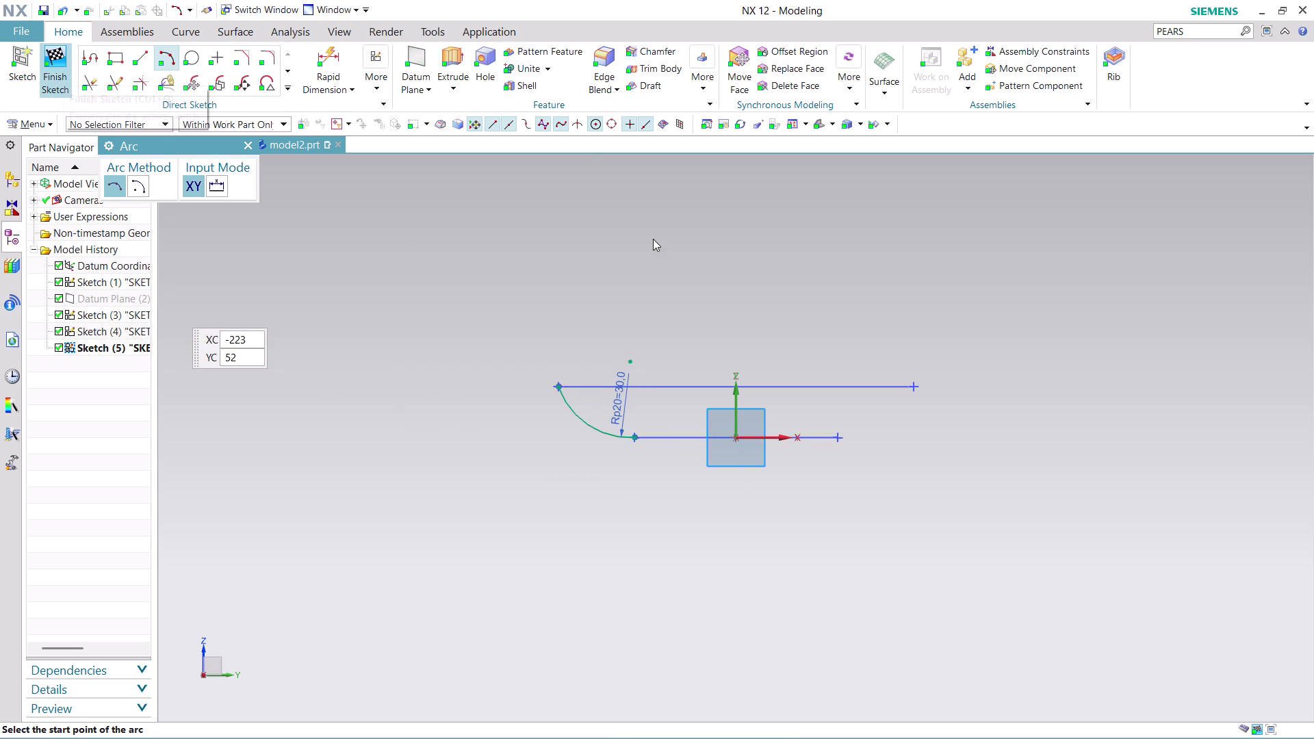
Mirror the arc about the vertical sketch axis and finish the sketch.
click(288, 83)
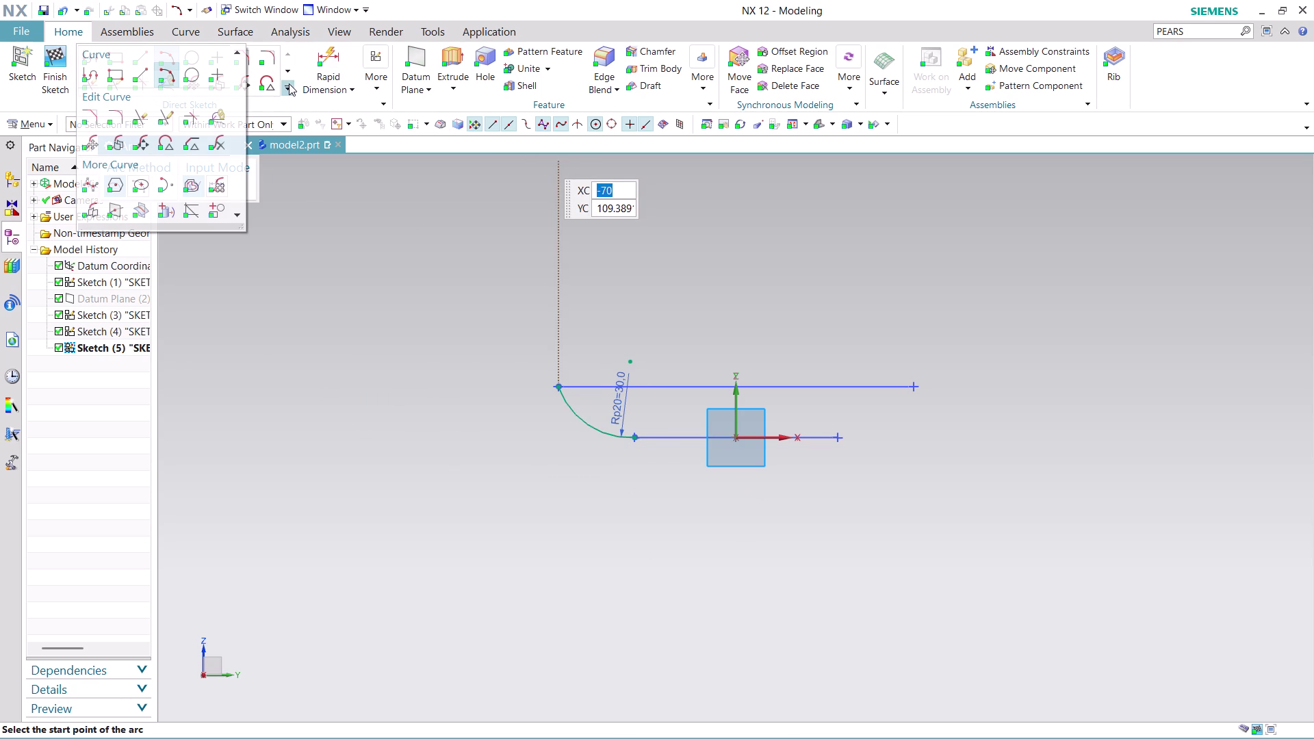
click(81, 210)
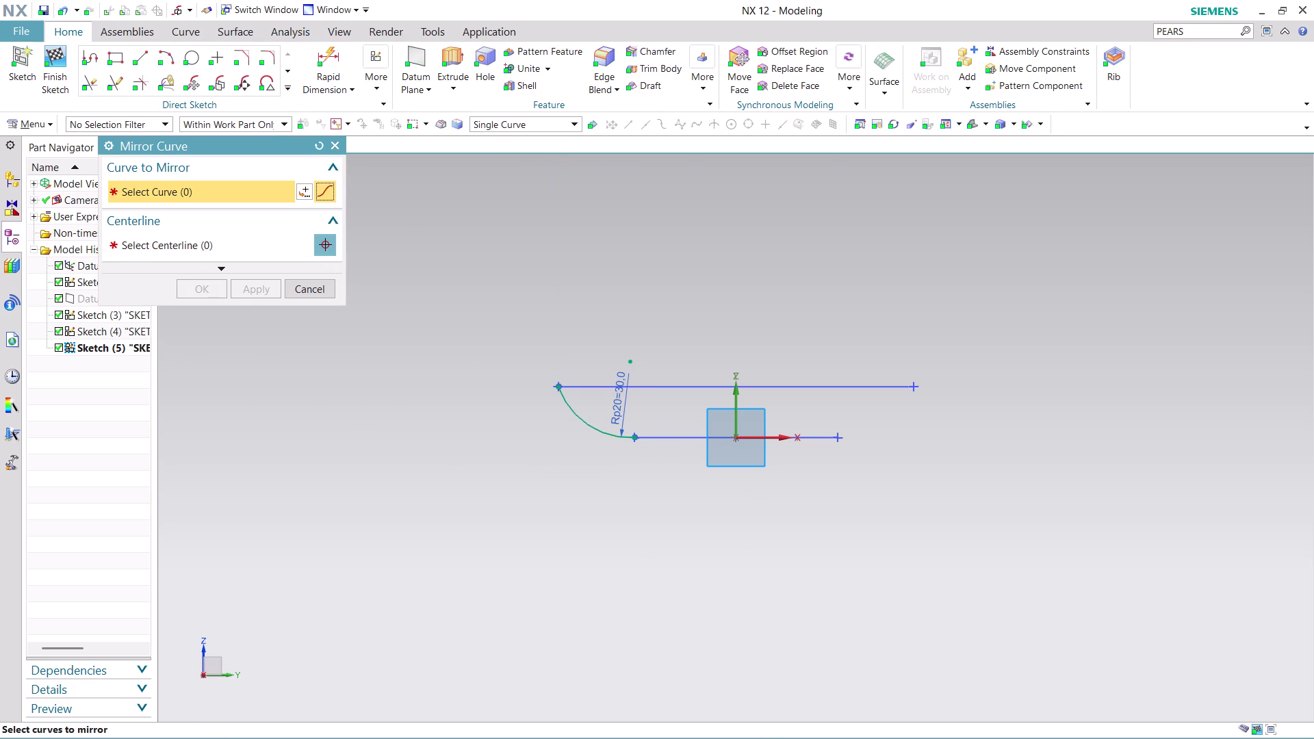
click(589, 427)
click(257, 252)
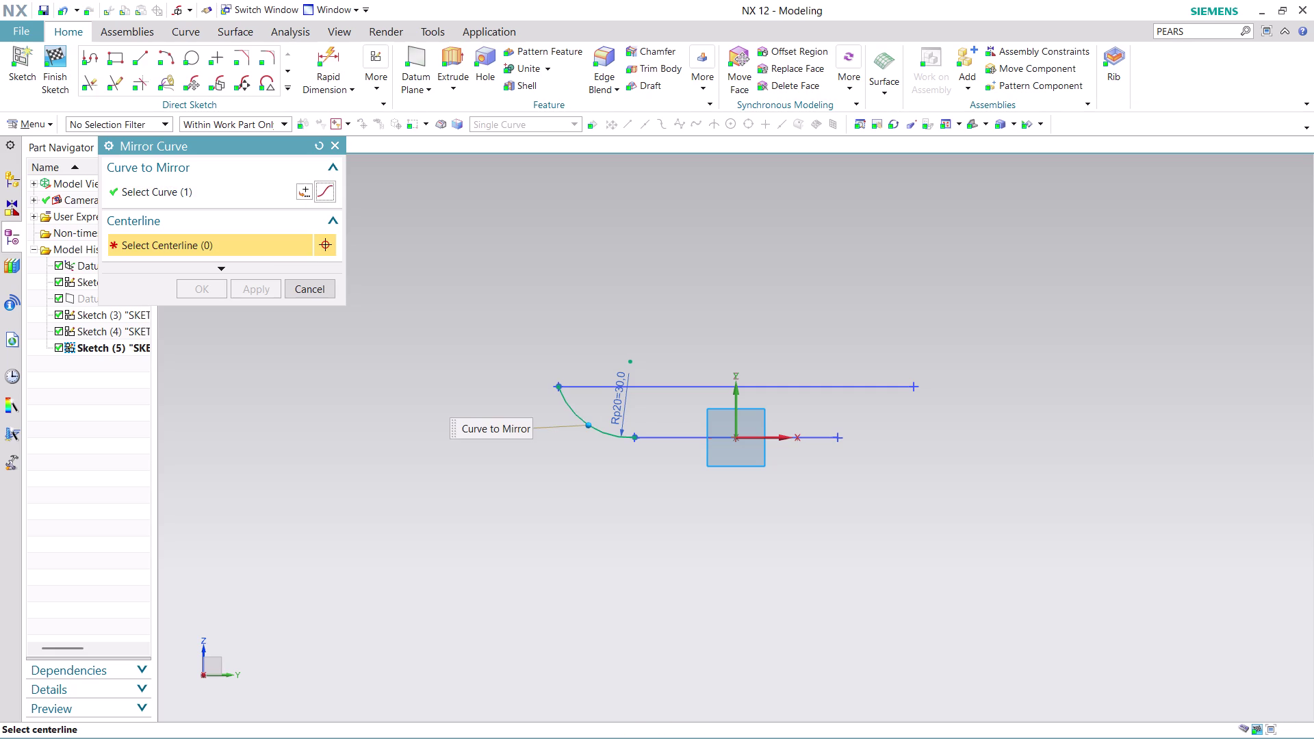
click(737, 404)
click(192, 295)
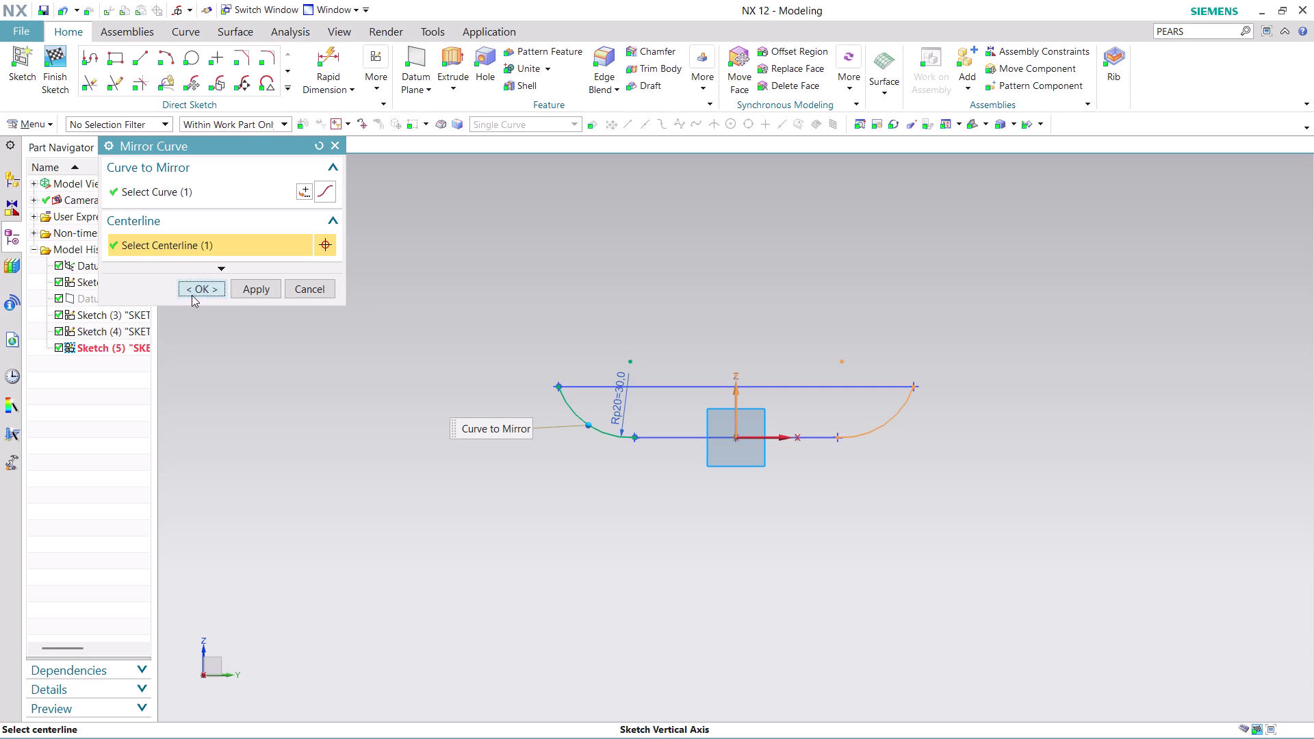
click(59, 67)
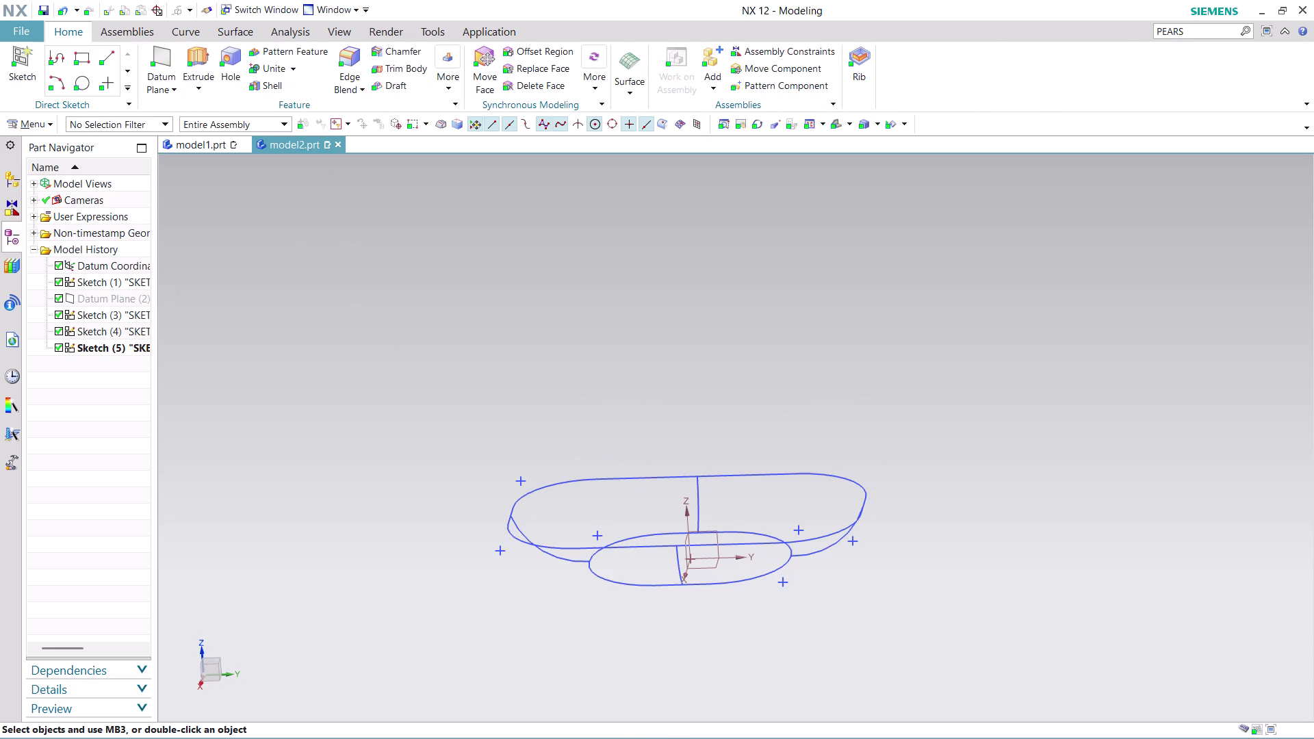
scroll(up, 3)
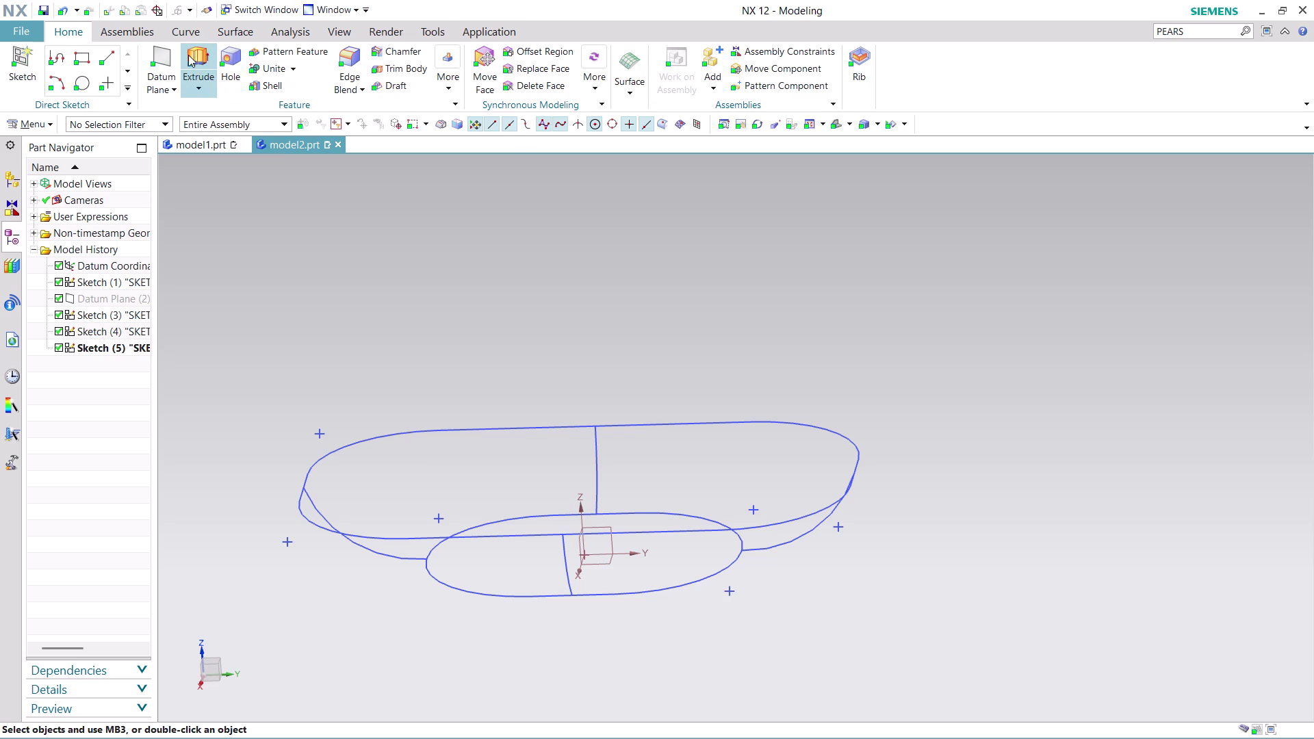
click(188, 55)
scroll(down, 3)
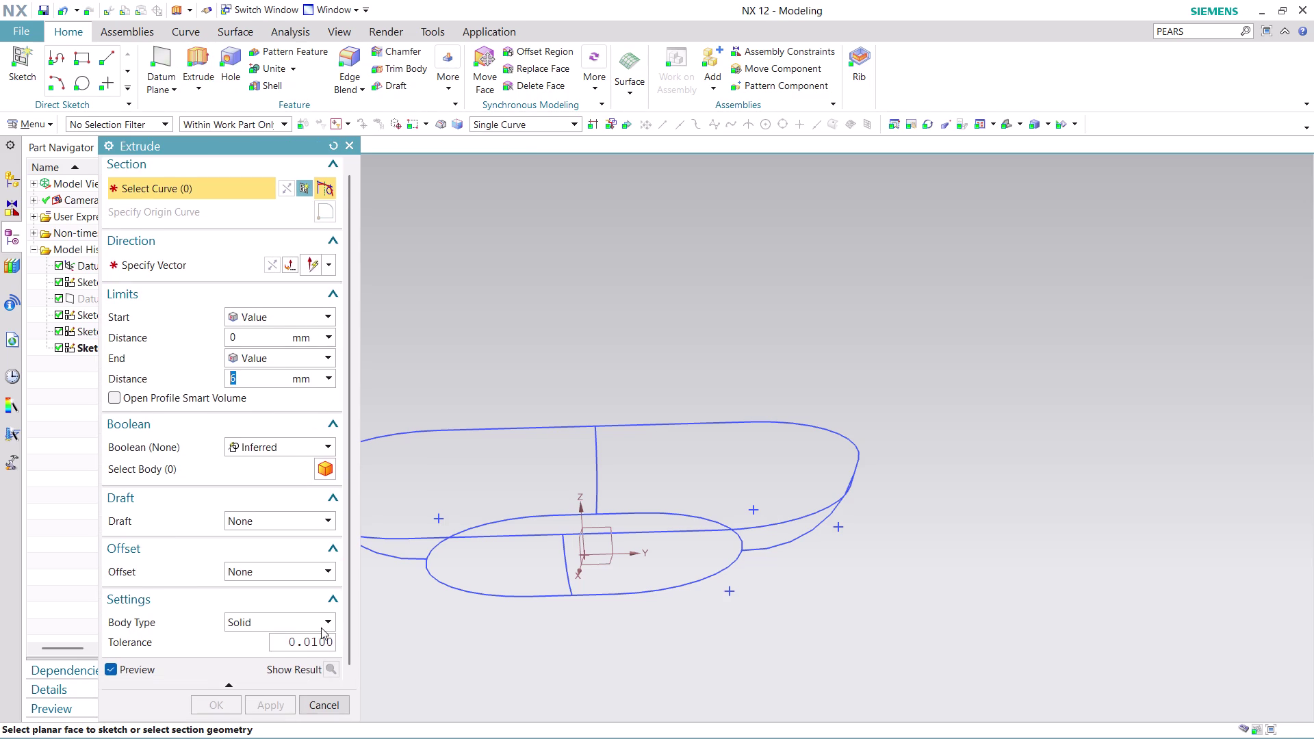
click(321, 628)
click(297, 655)
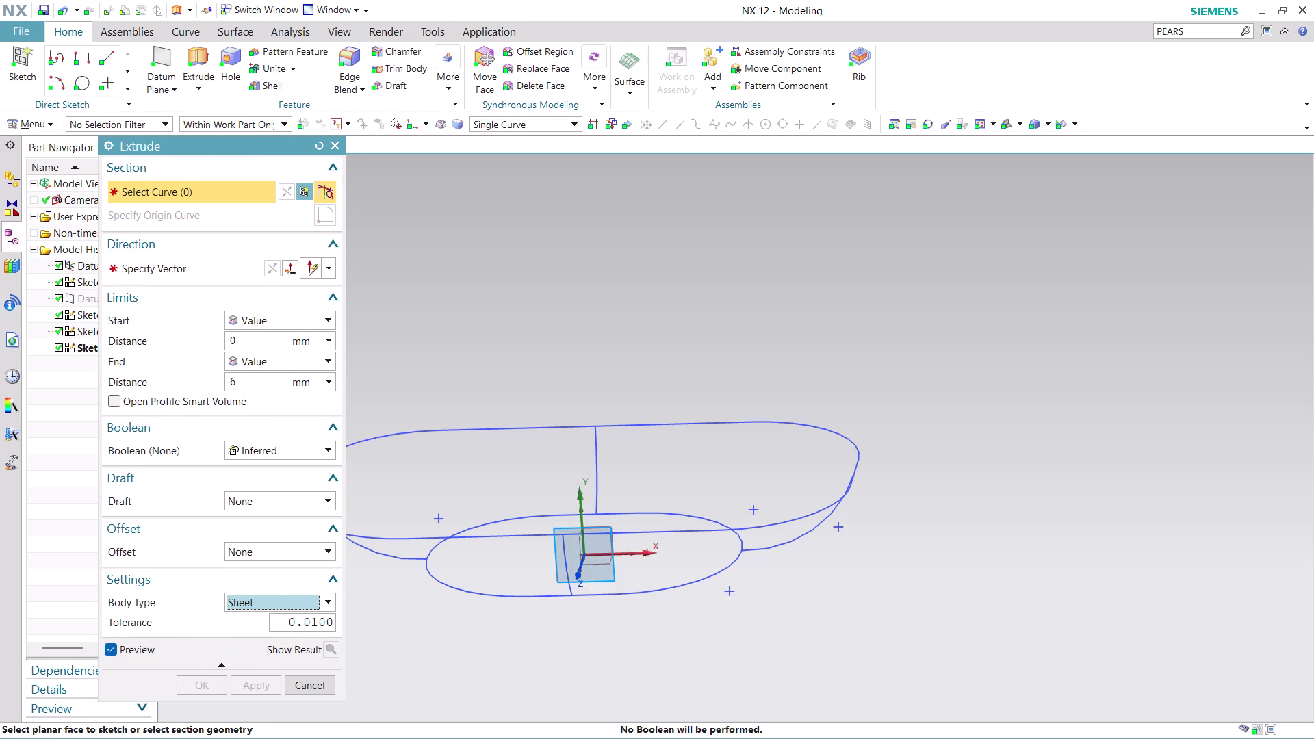
click(592, 451)
scroll(down, 3)
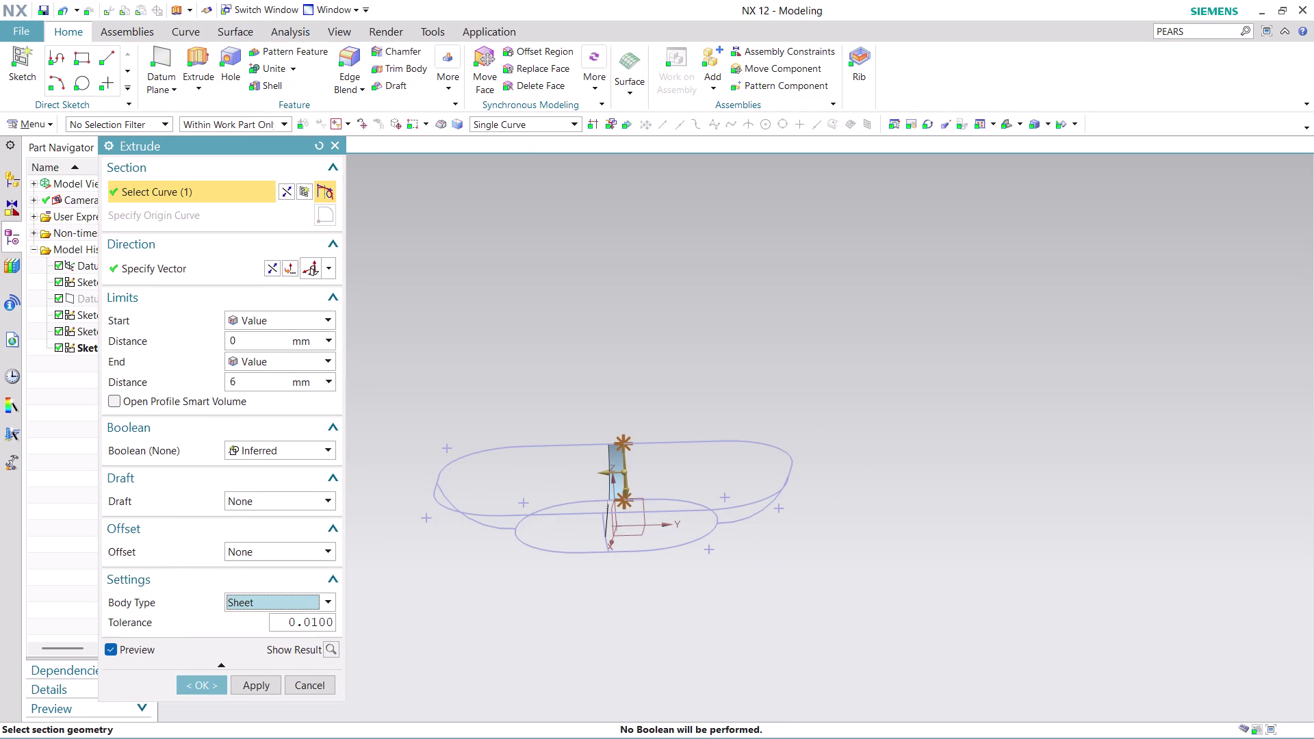
click(452, 505)
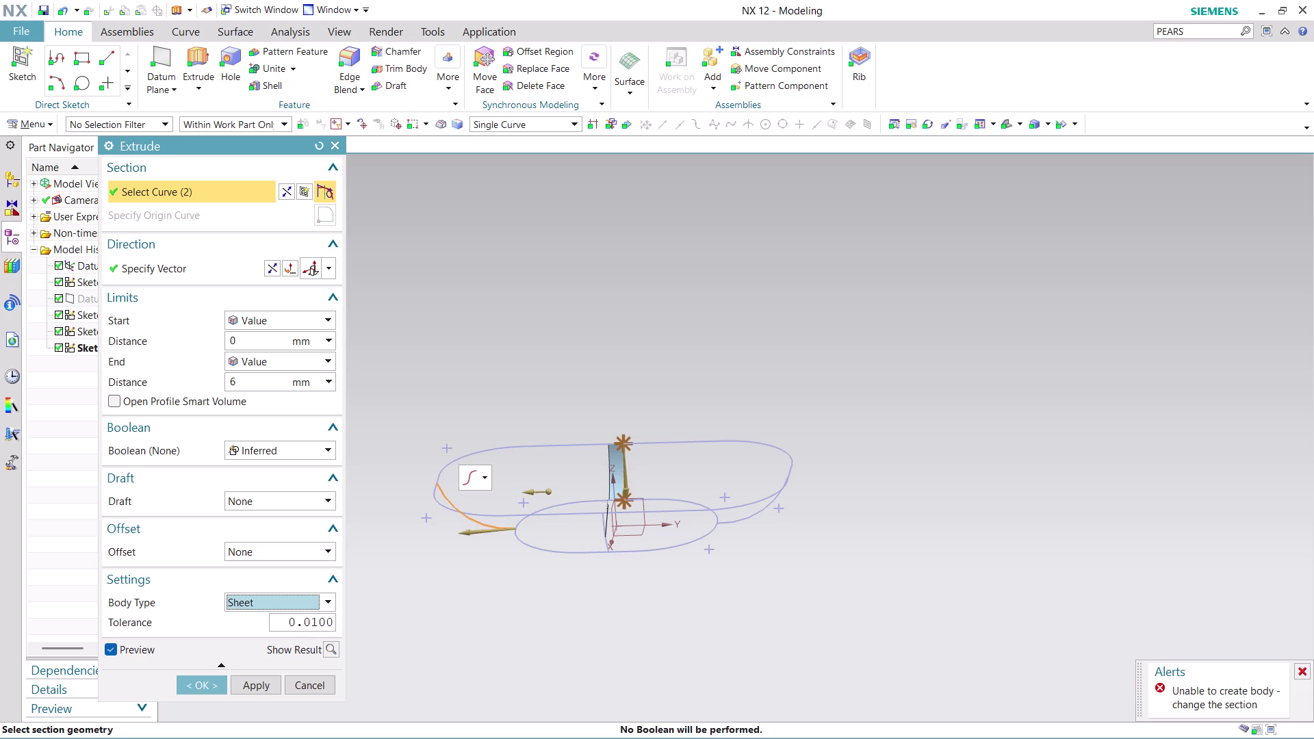
click(267, 263)
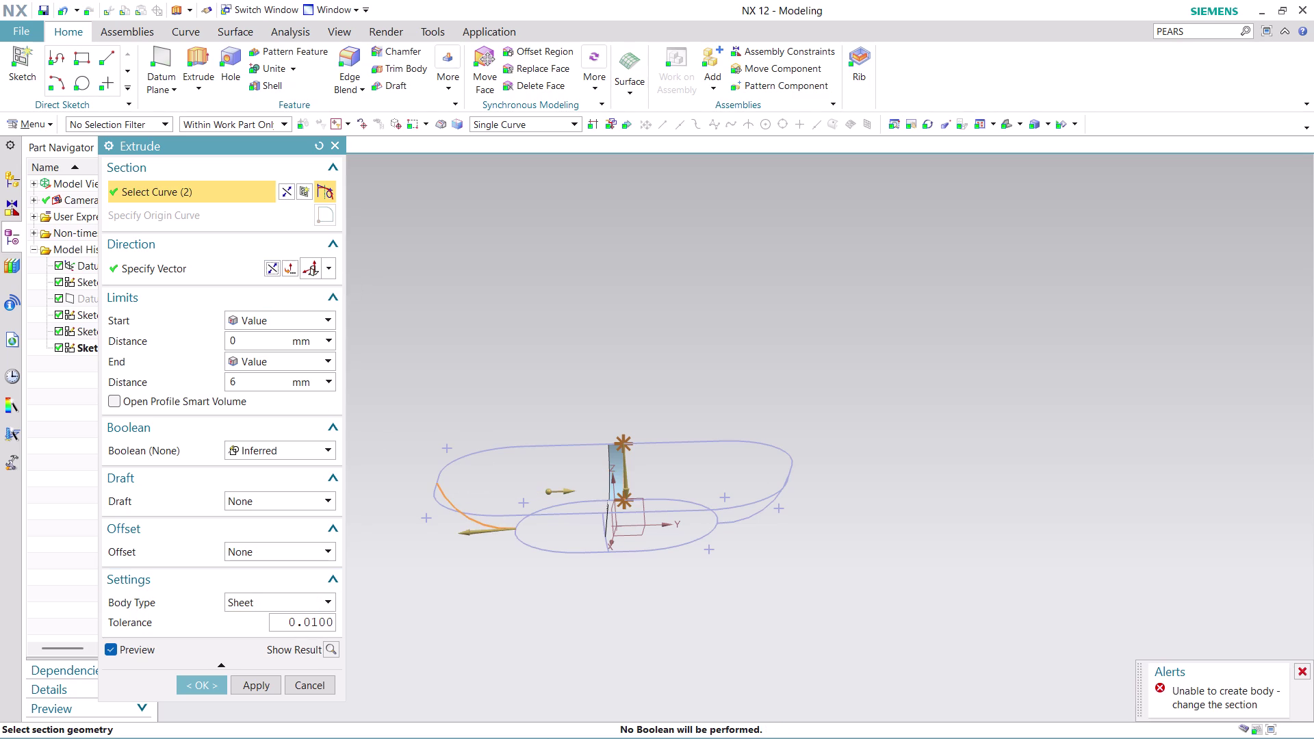
click(313, 686)
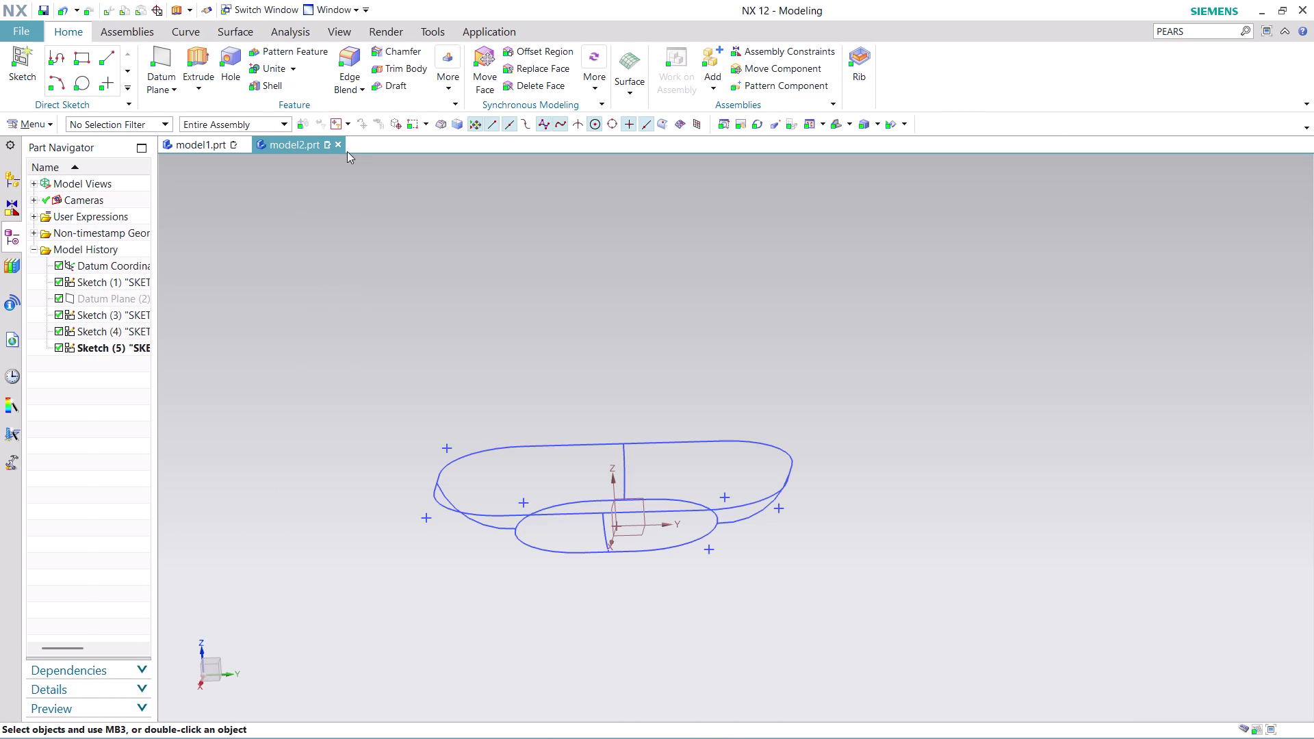
click(206, 59)
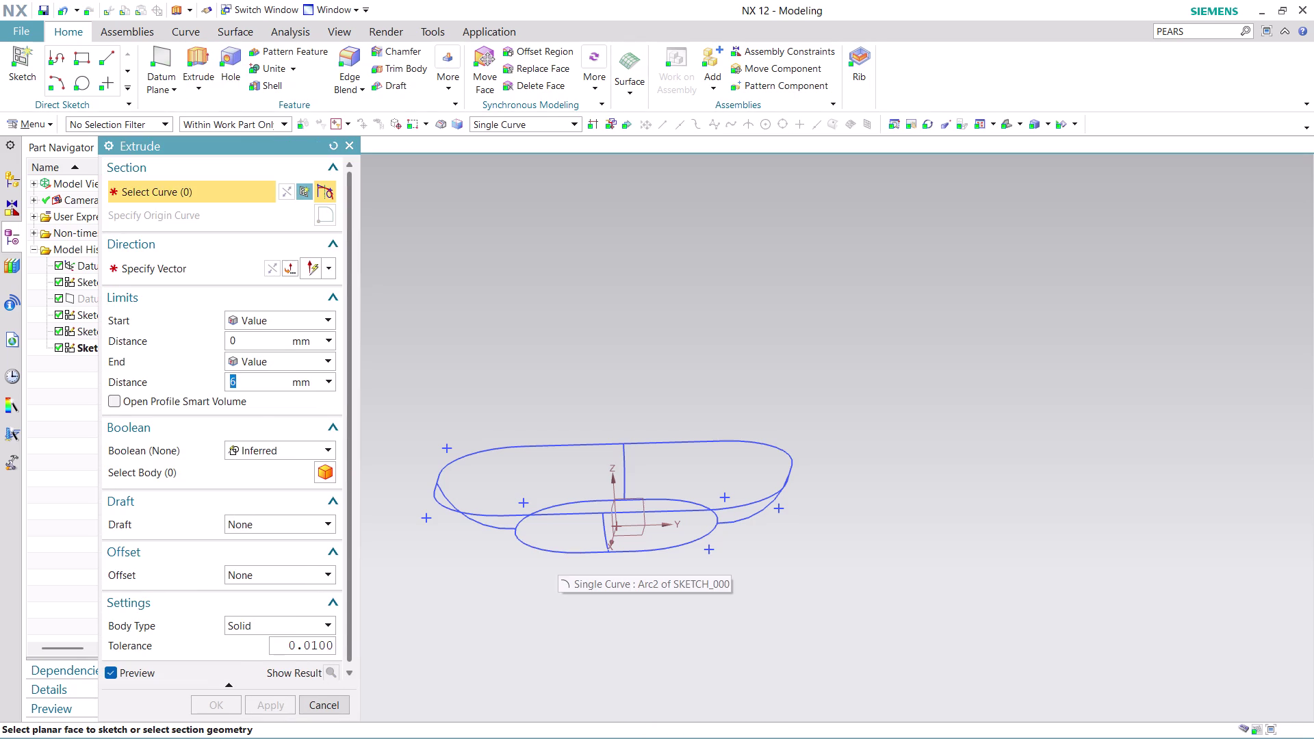
Extrude the inner slot loop as a Sheet body using the Region Boundary Curves rule.
click(326, 626)
click(315, 658)
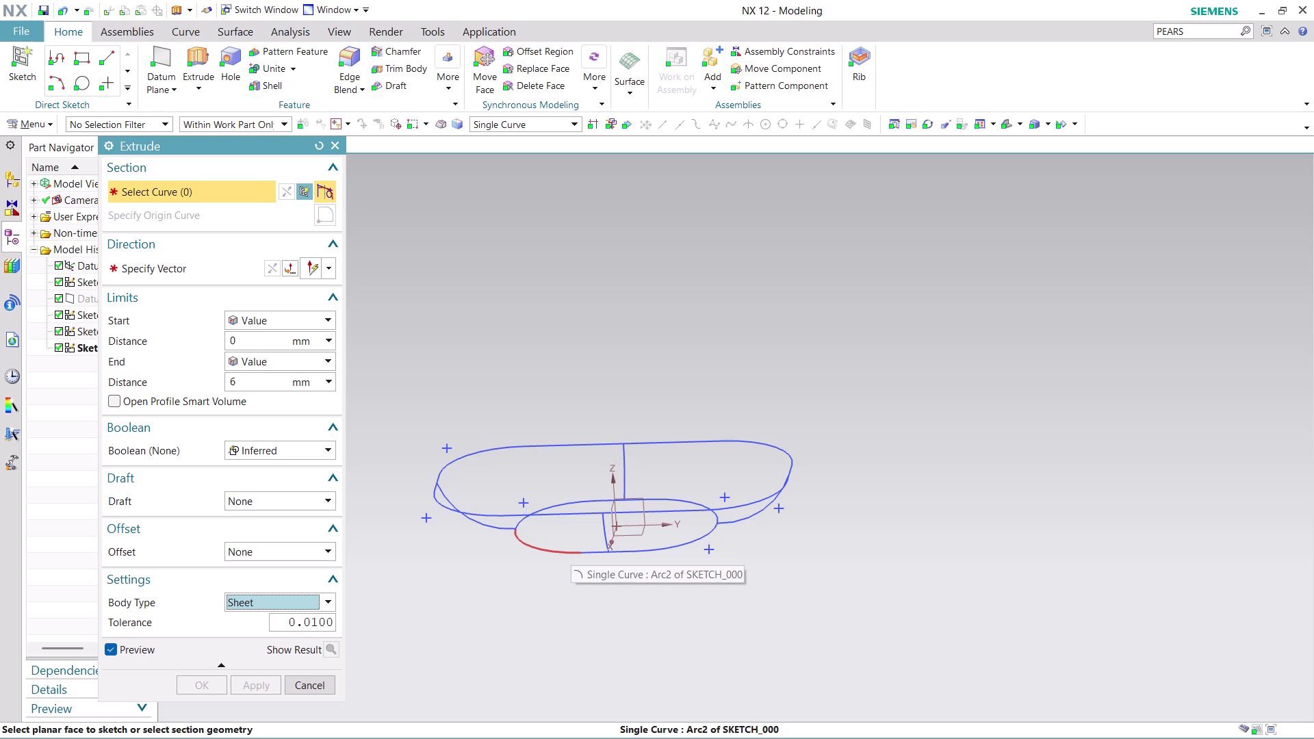
click(575, 118)
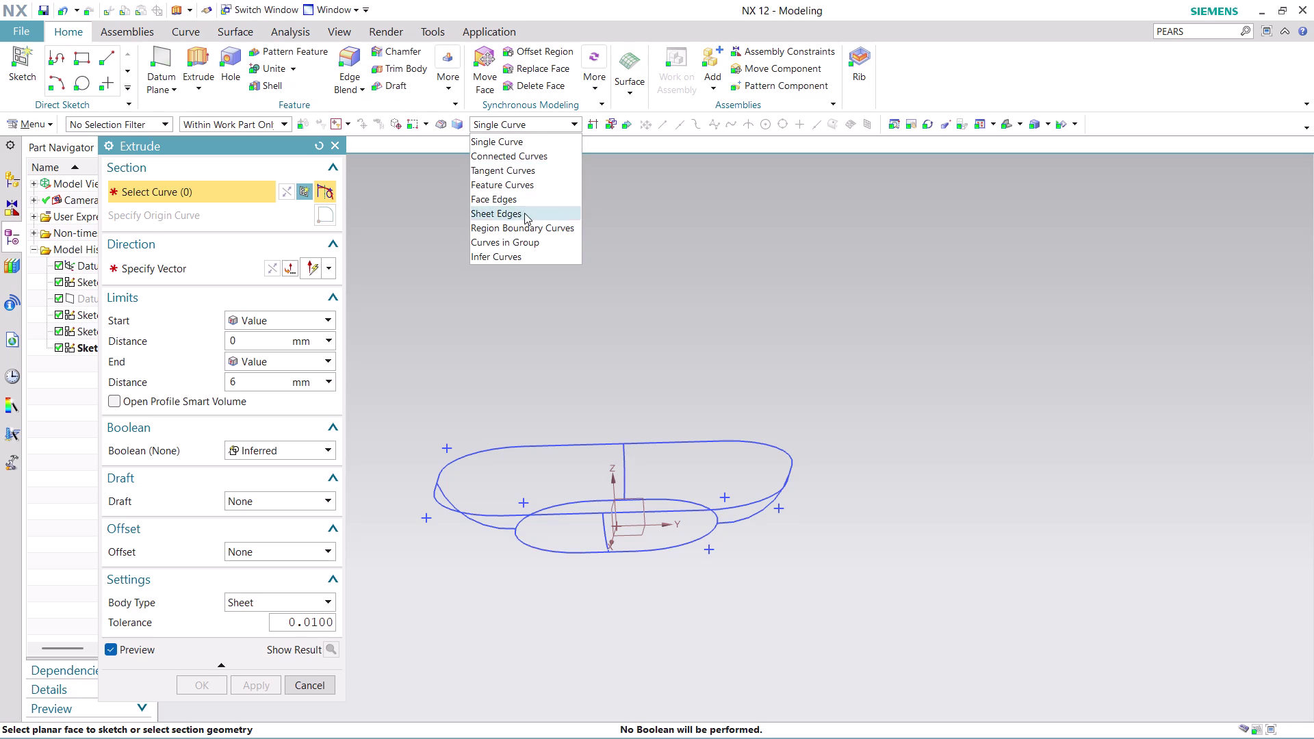
click(525, 228)
scroll(up, 3)
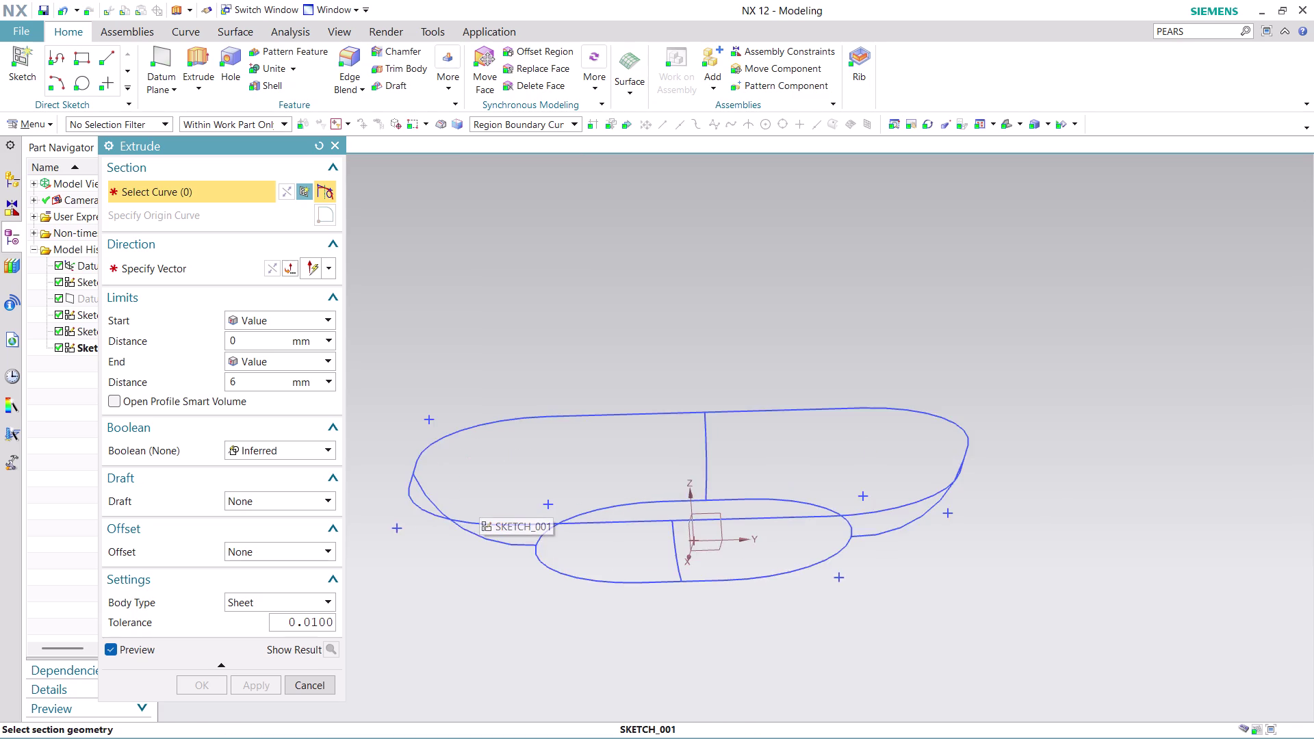
scroll(up, 3)
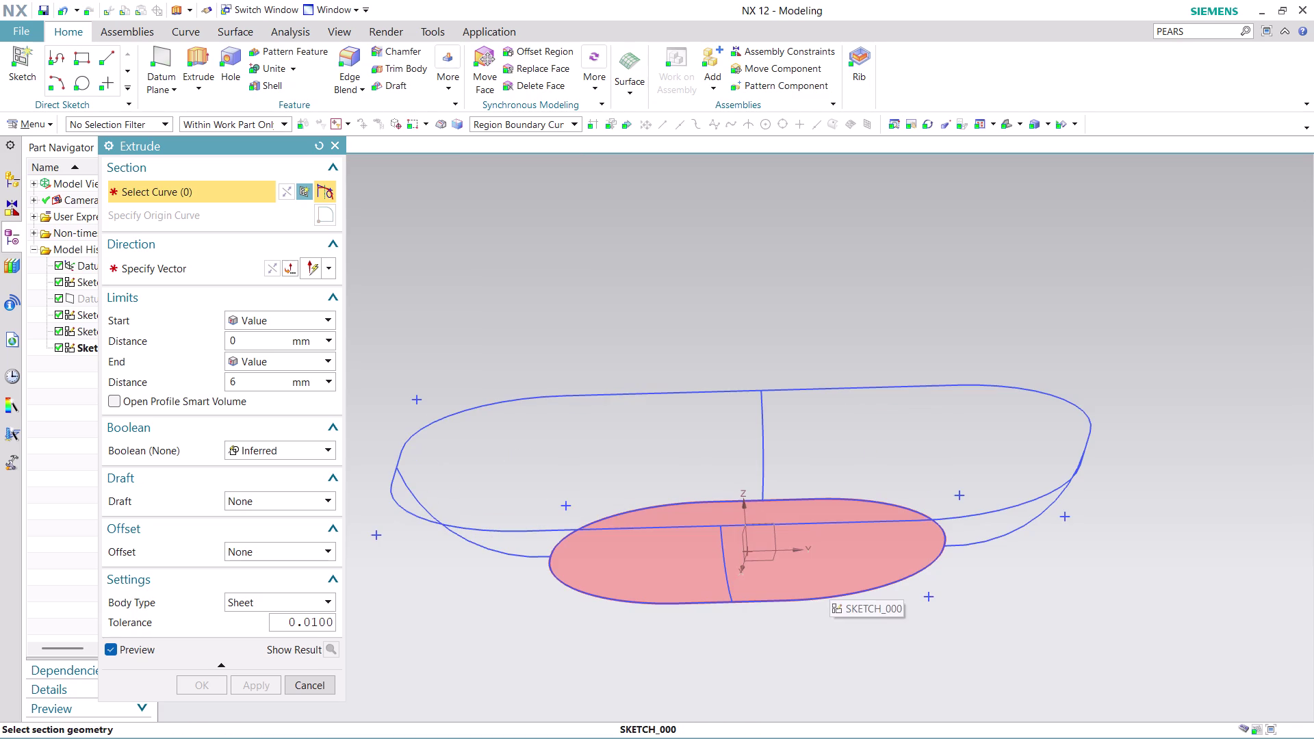
middle_drag(889, 581, 881, 537)
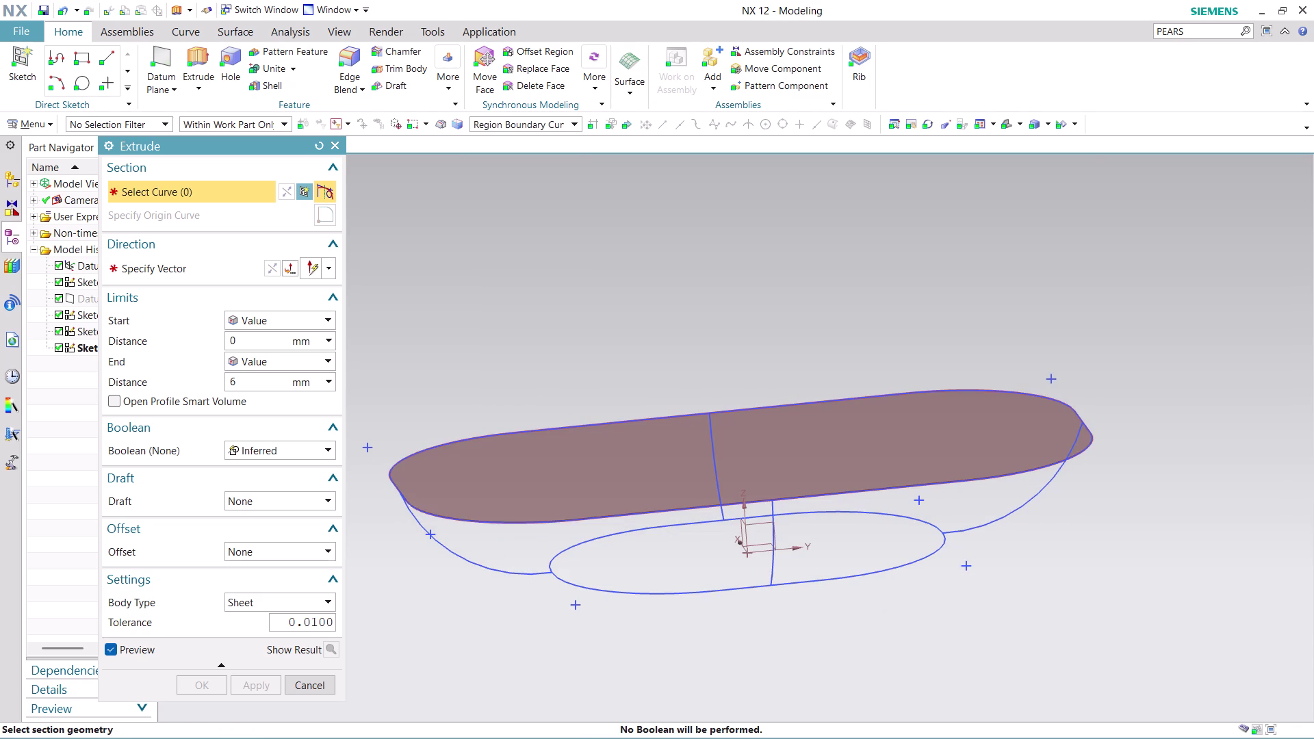
click(861, 532)
middle_drag(986, 632, 996, 671)
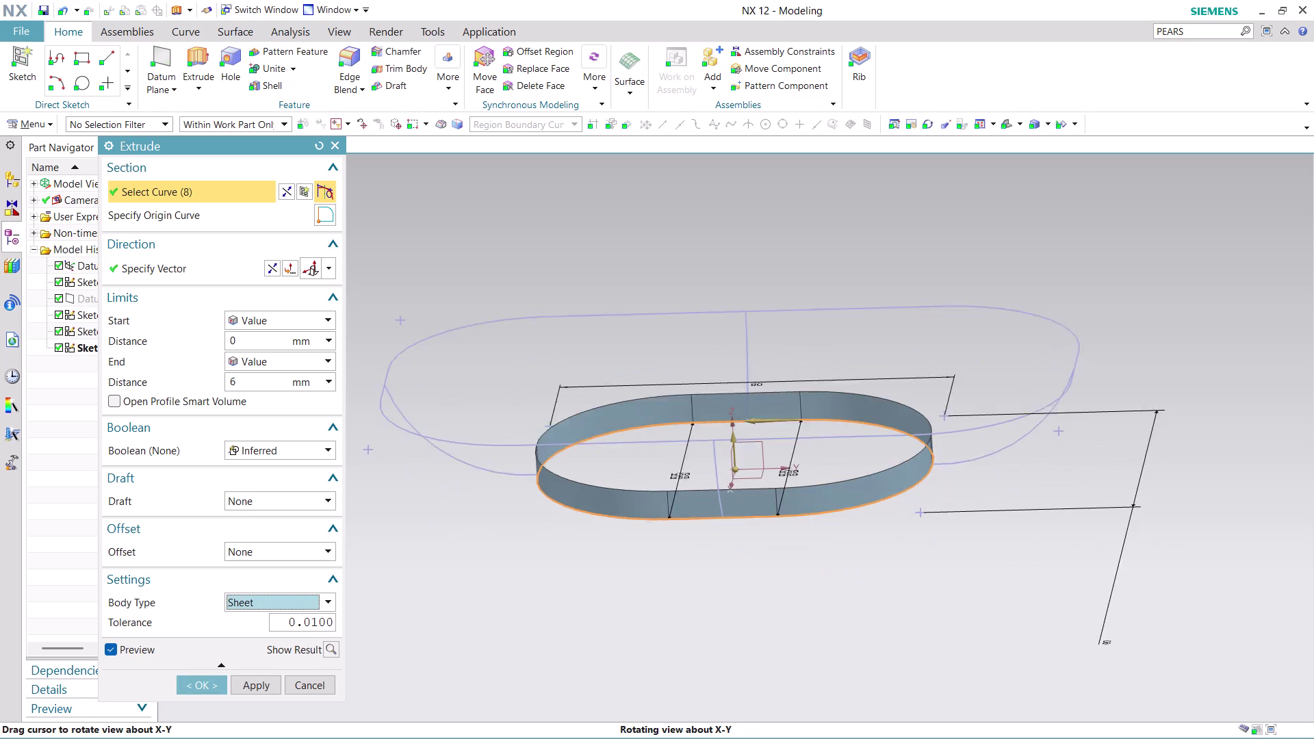
middle_drag(996, 670, 998, 673)
click(206, 684)
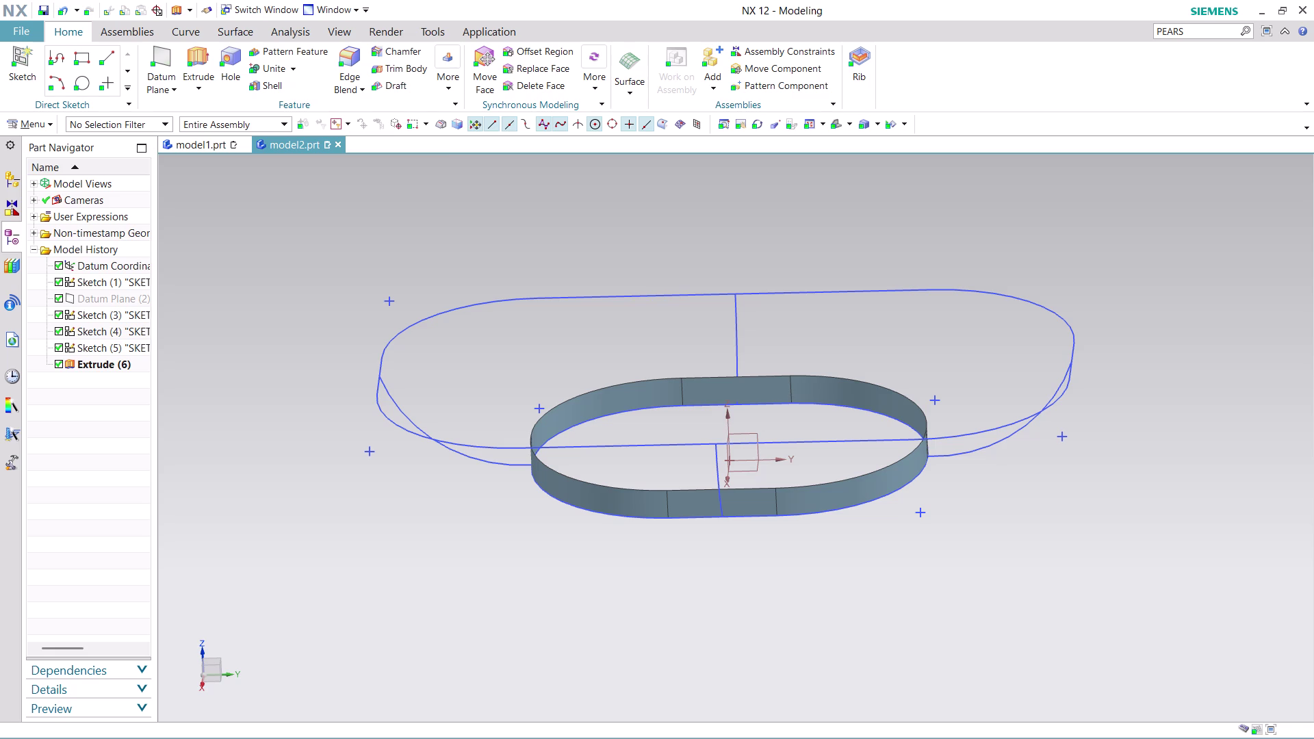
click(197, 57)
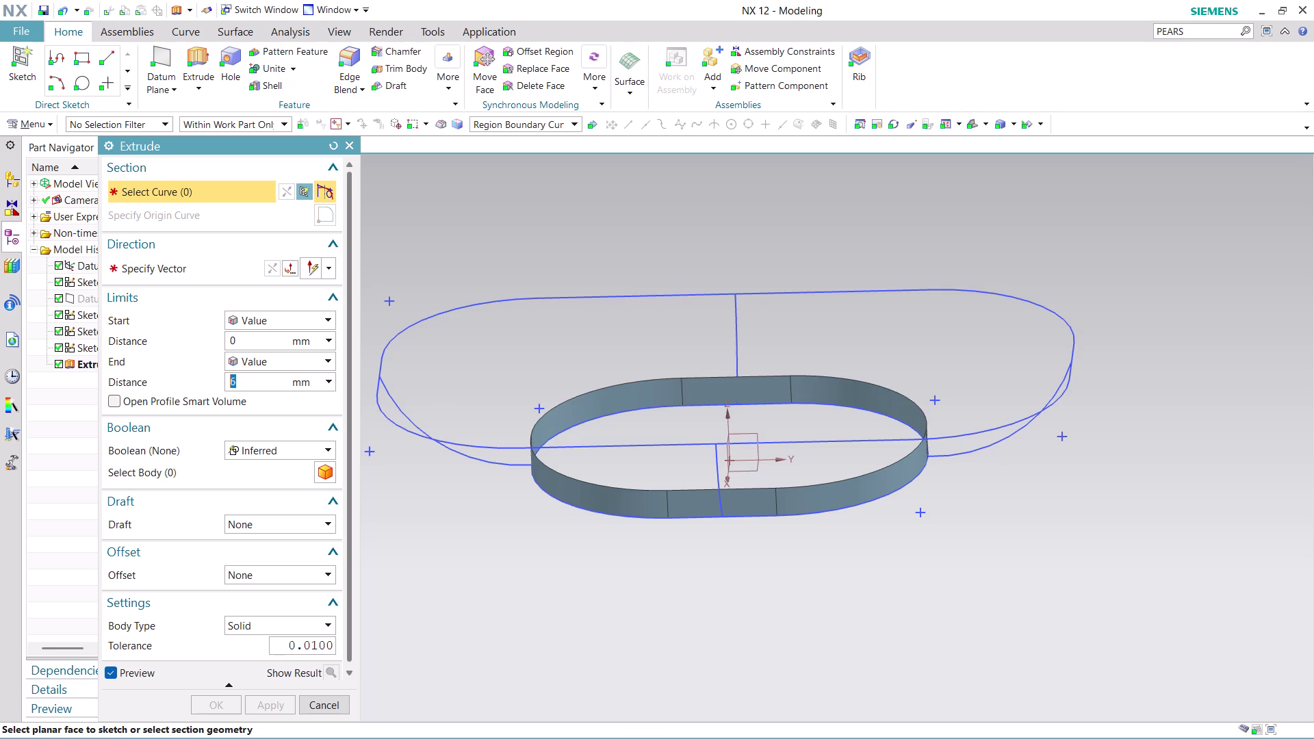
Set up a Sheet extrusion of the vertical connecting line using the Tangent Curves rule.
click(306, 618)
click(283, 655)
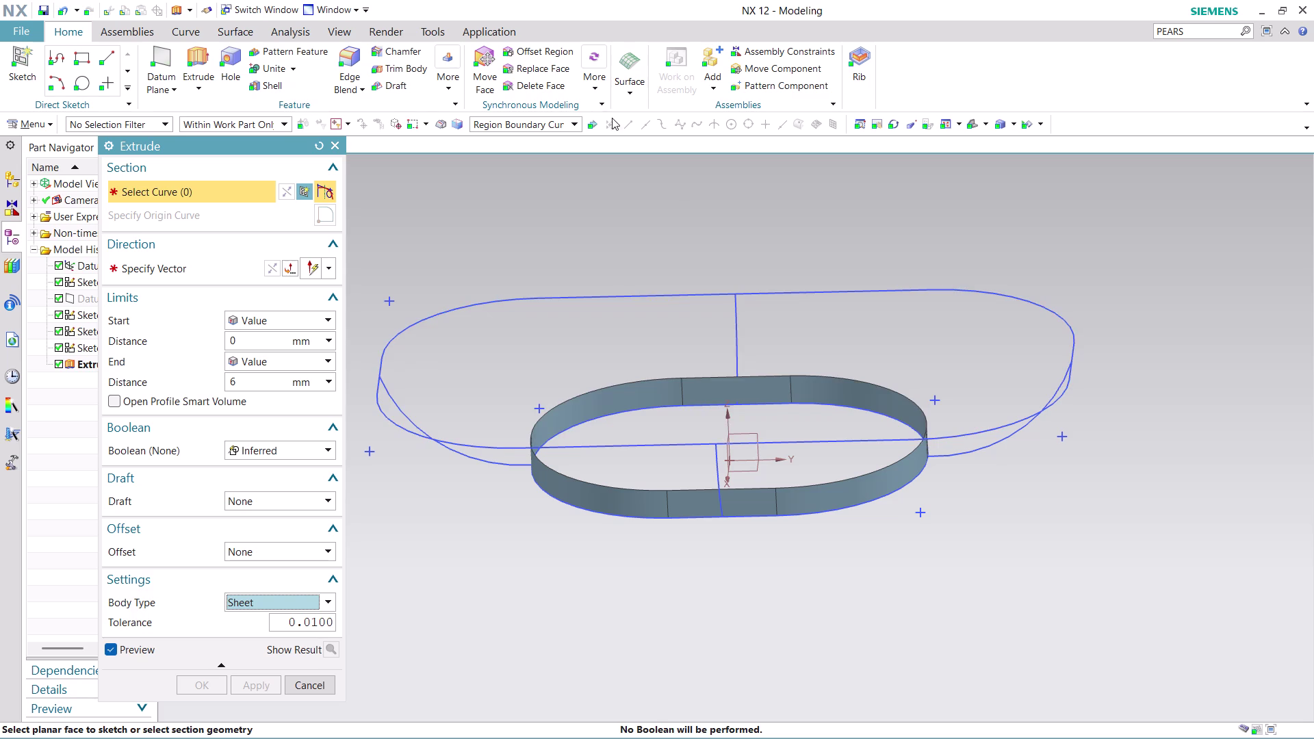
click(545, 122)
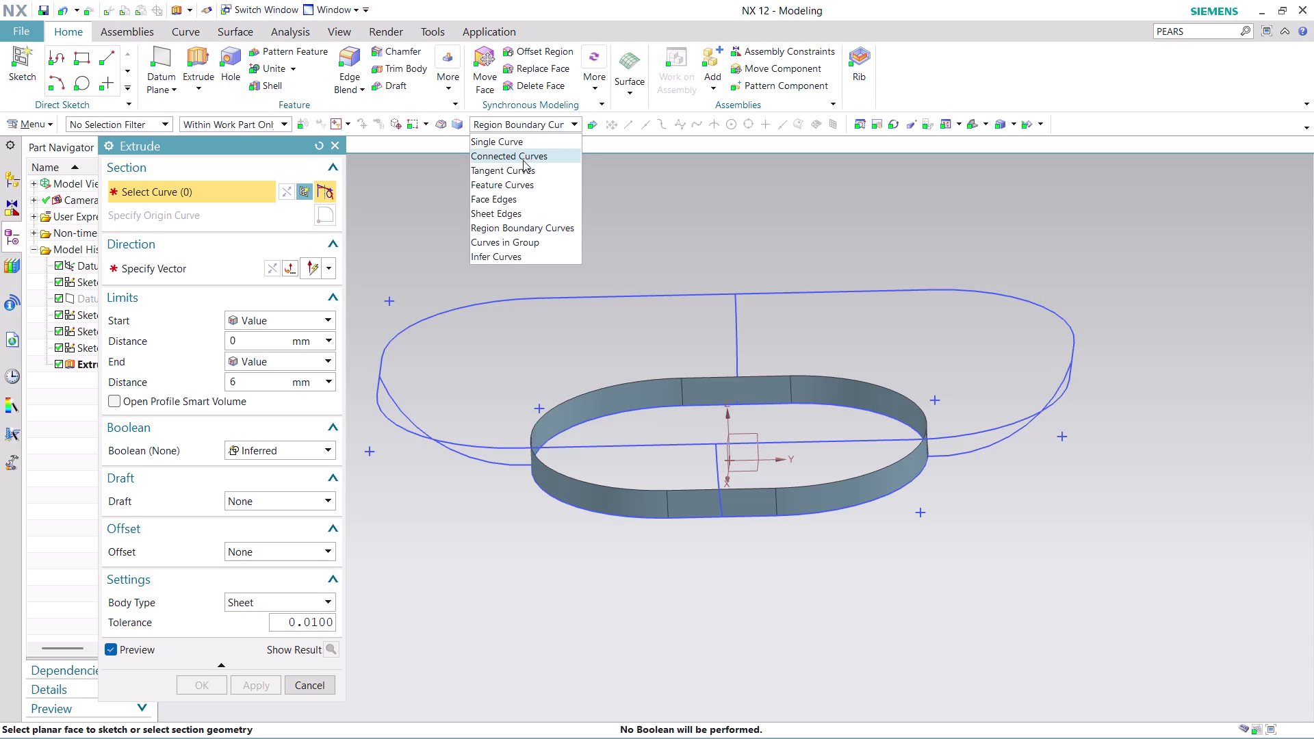
click(522, 169)
click(742, 337)
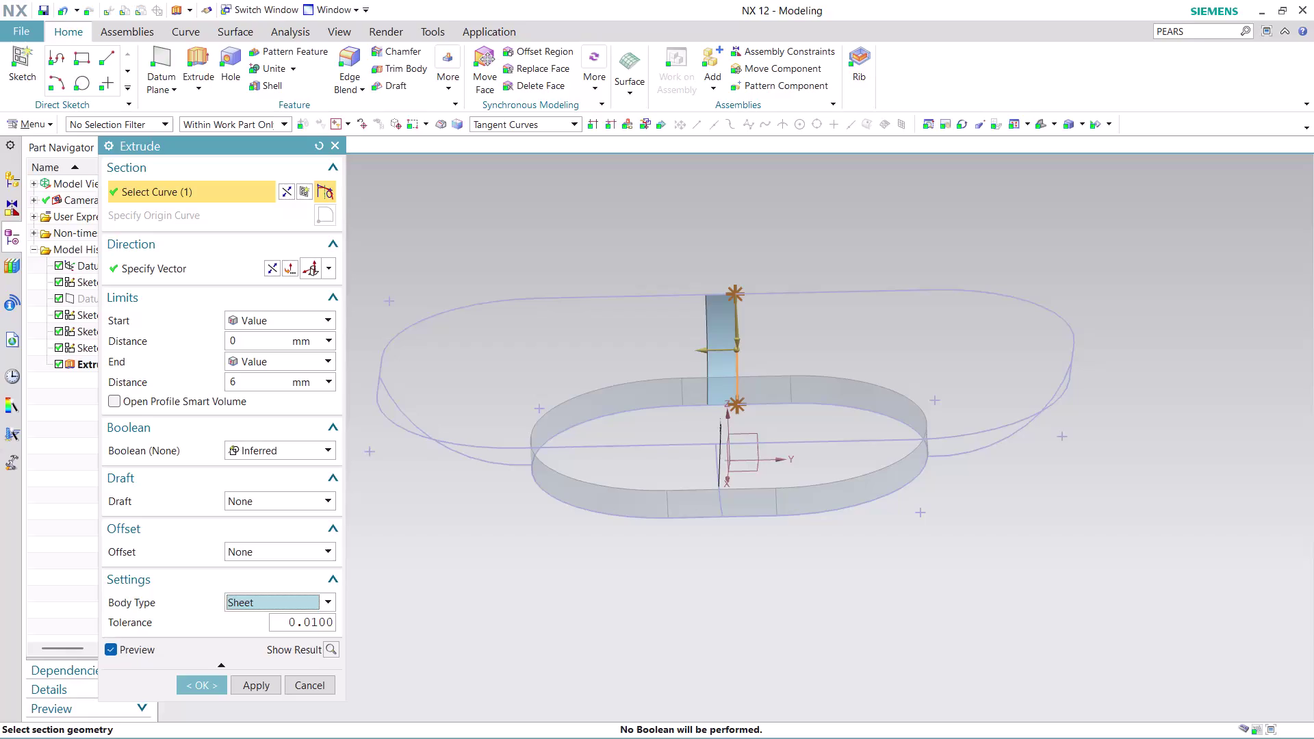
Try Until Next and Through All end limits, then cancel the extrusion.
click(306, 357)
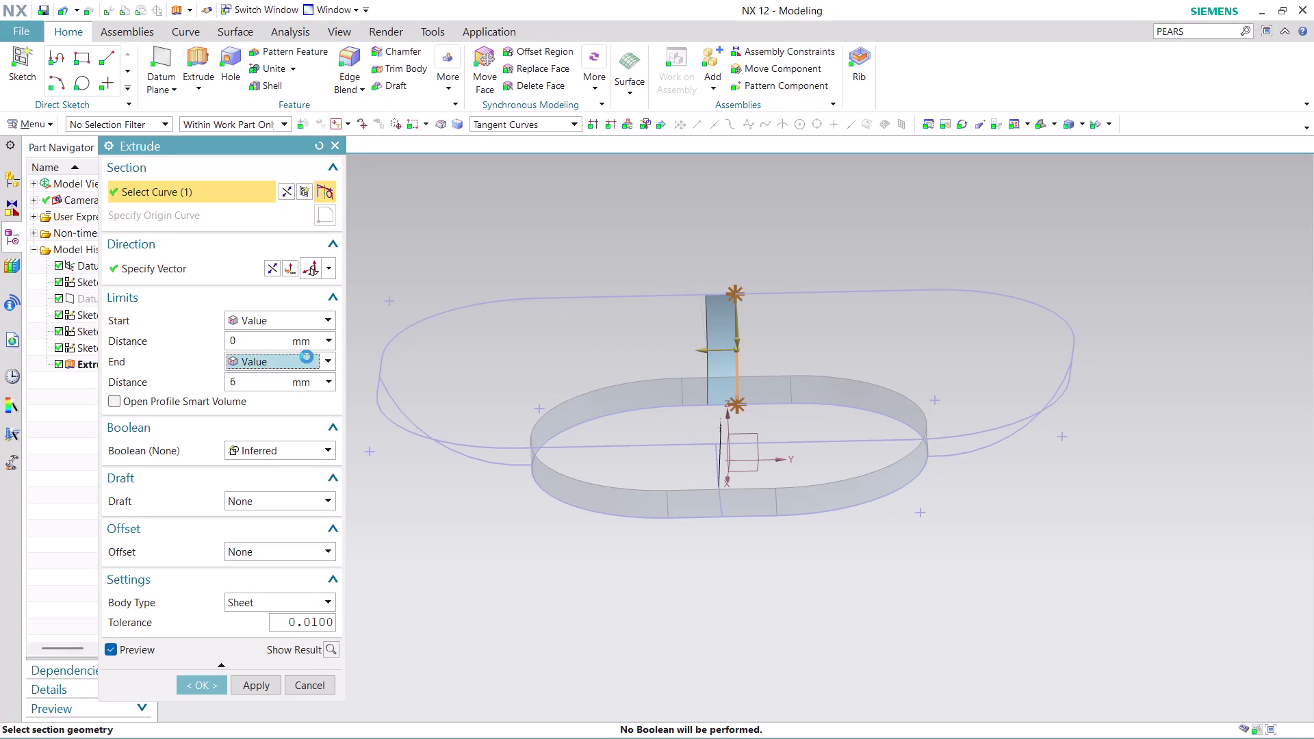
click(310, 412)
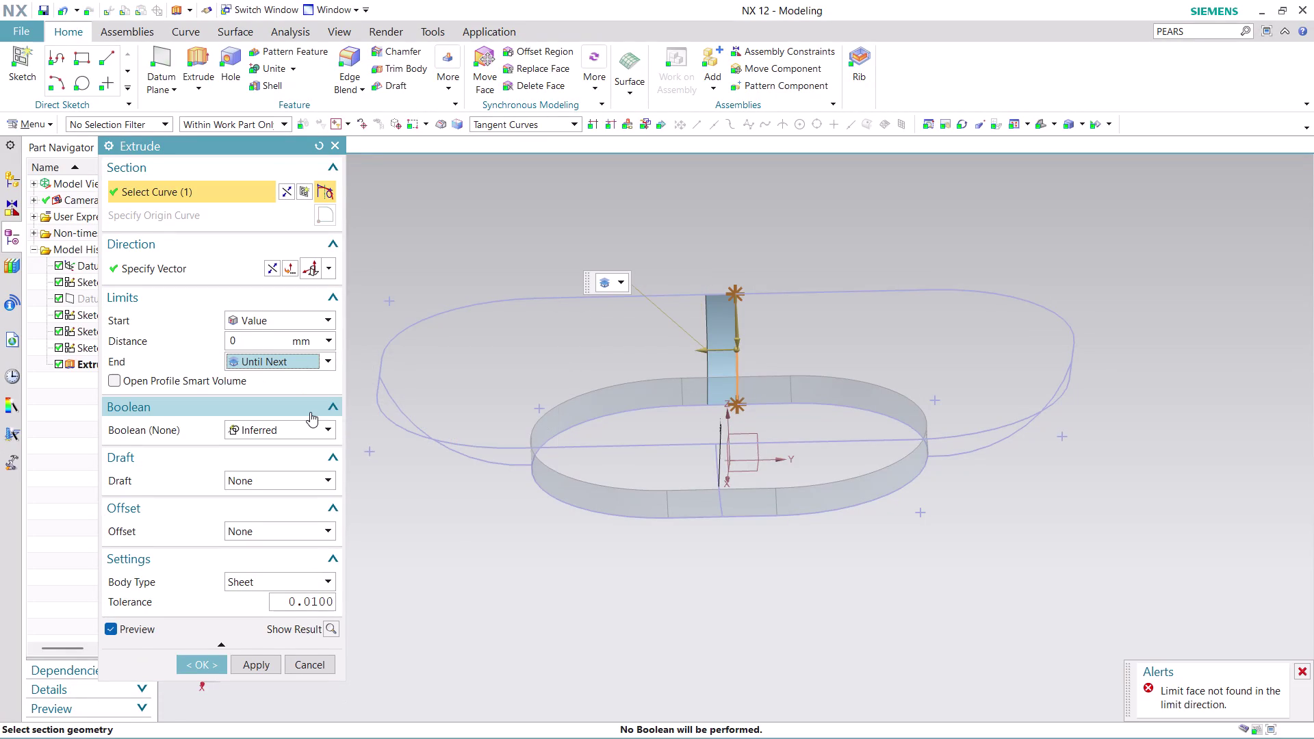
click(319, 354)
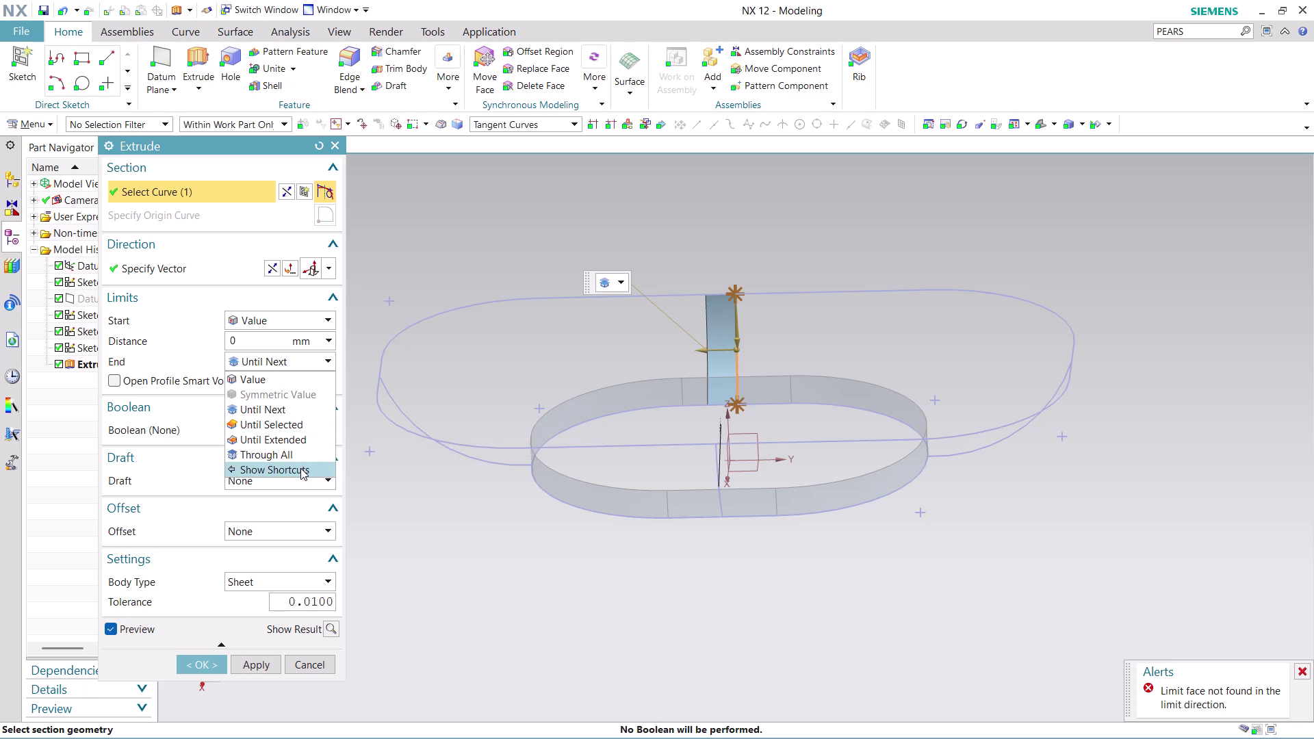
click(298, 451)
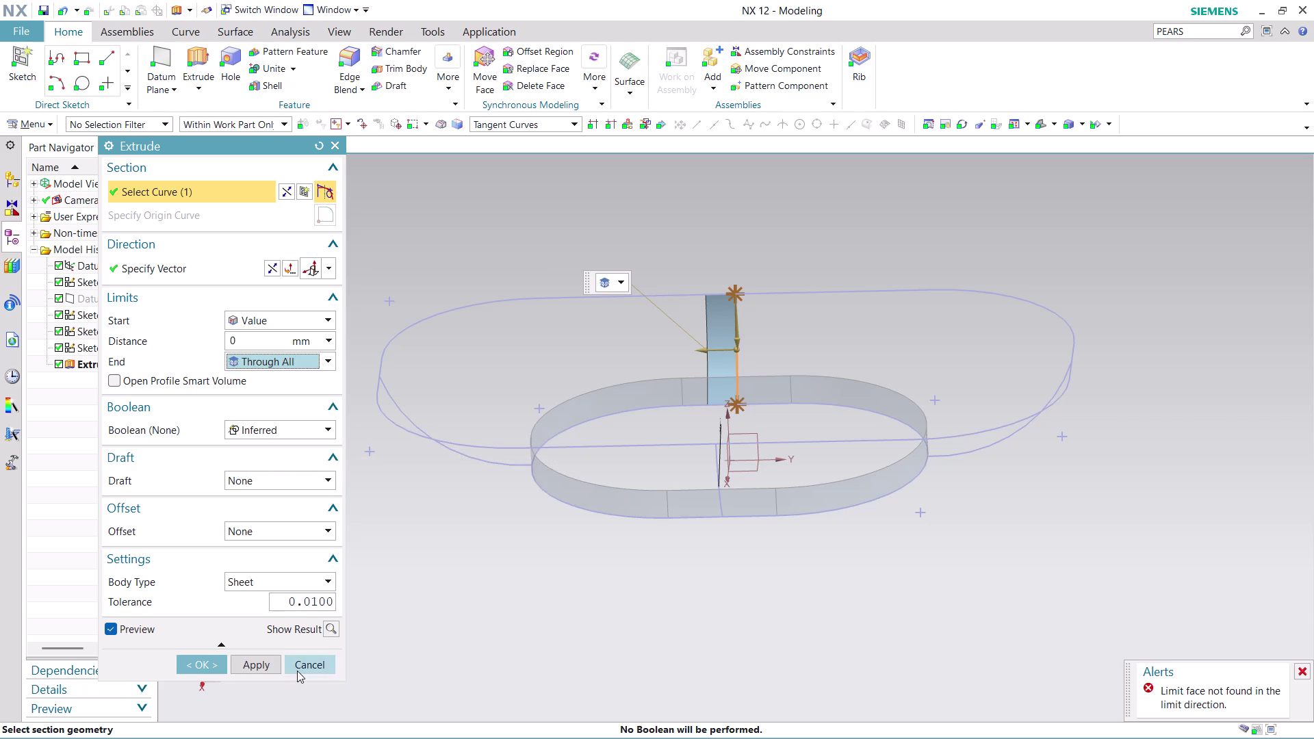
click(297, 671)
scroll(down, 3)
middle_drag(1147, 516, 1011, 480)
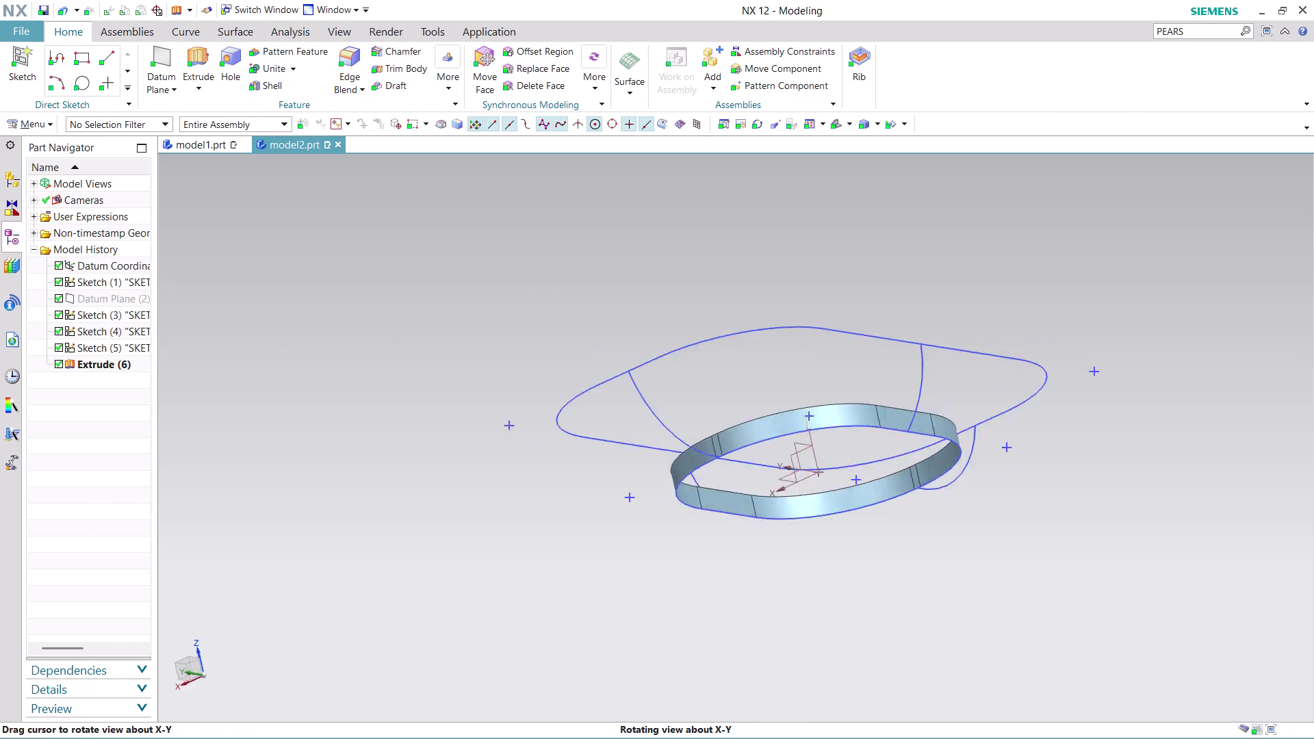
middle_drag(1011, 480, 842, 522)
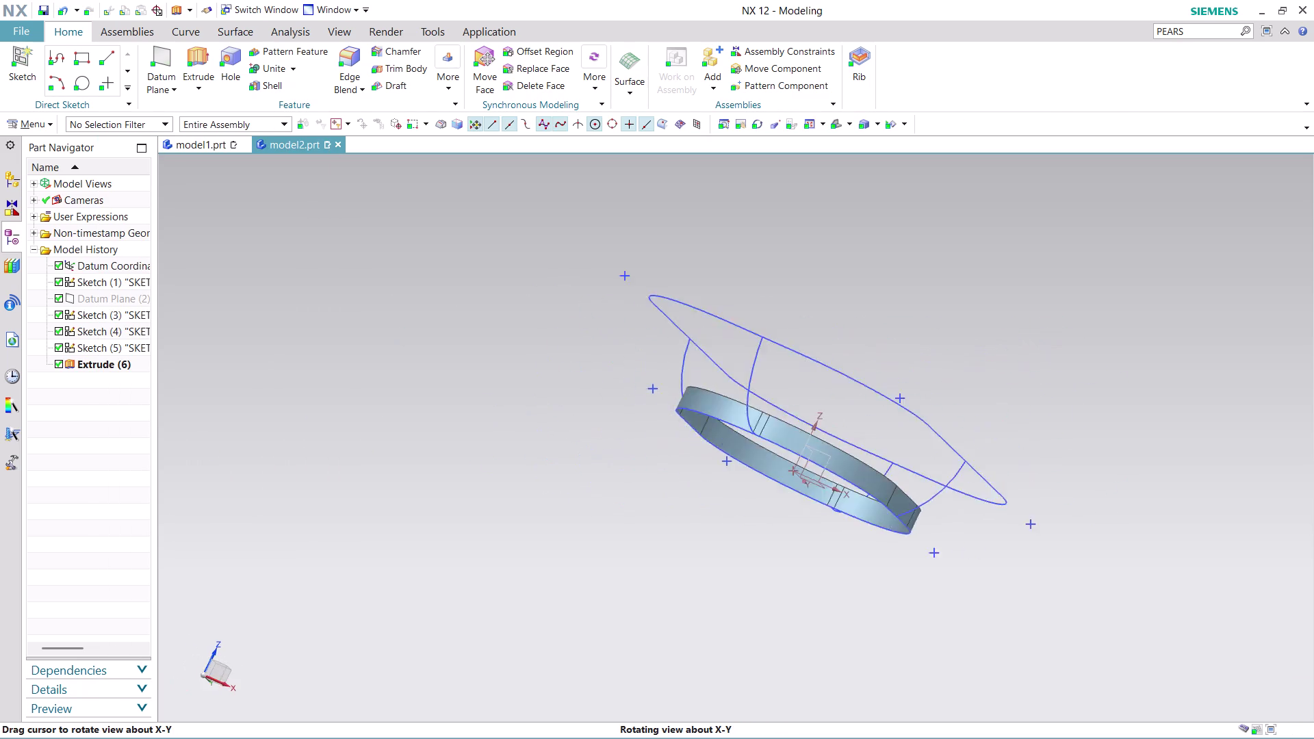
middle_drag(841, 522, 1089, 323)
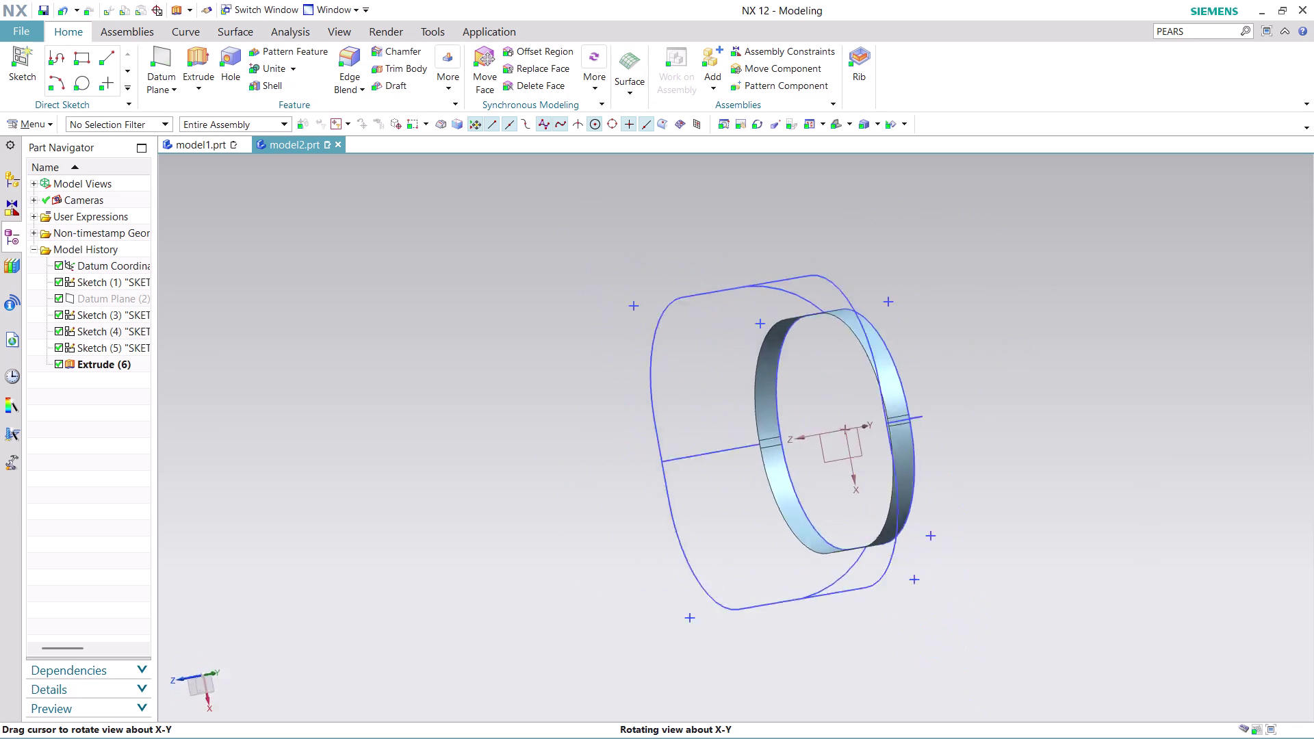
middle_drag(1090, 323, 1033, 300)
middle_drag(1033, 300, 628, 367)
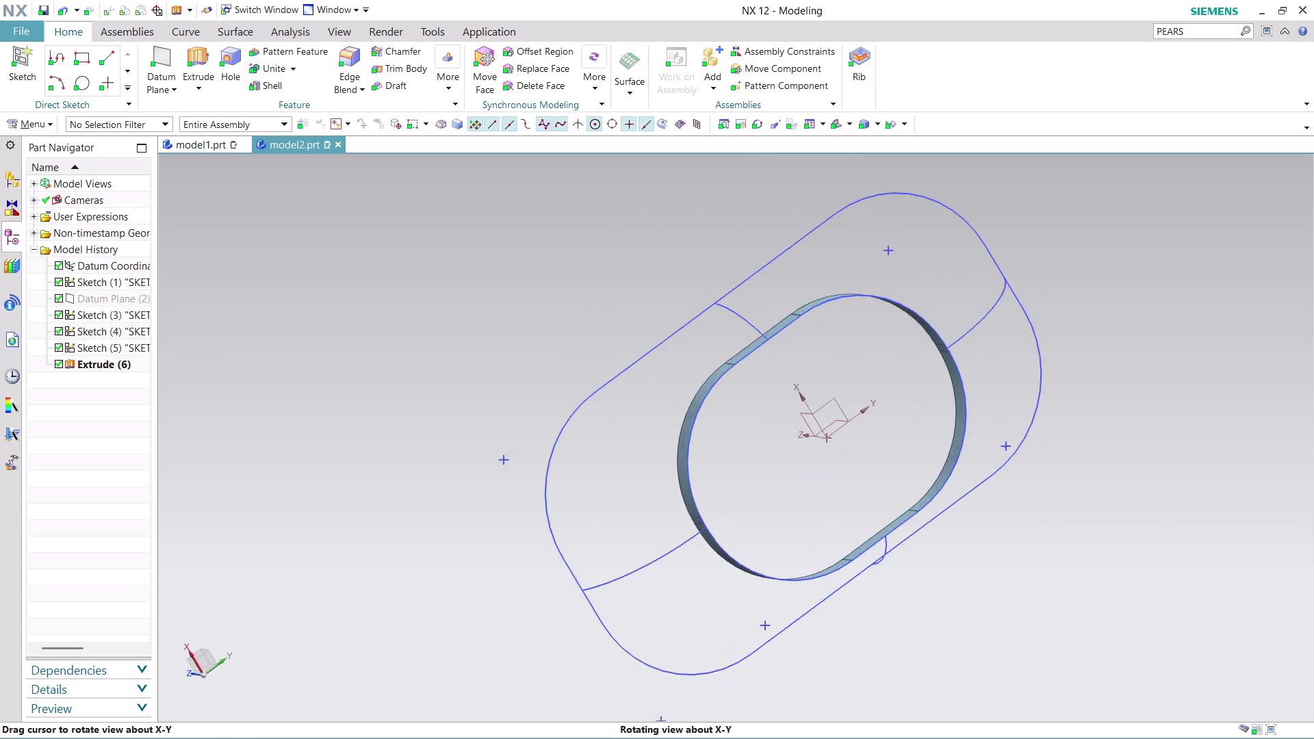
middle_drag(628, 368, 637, 529)
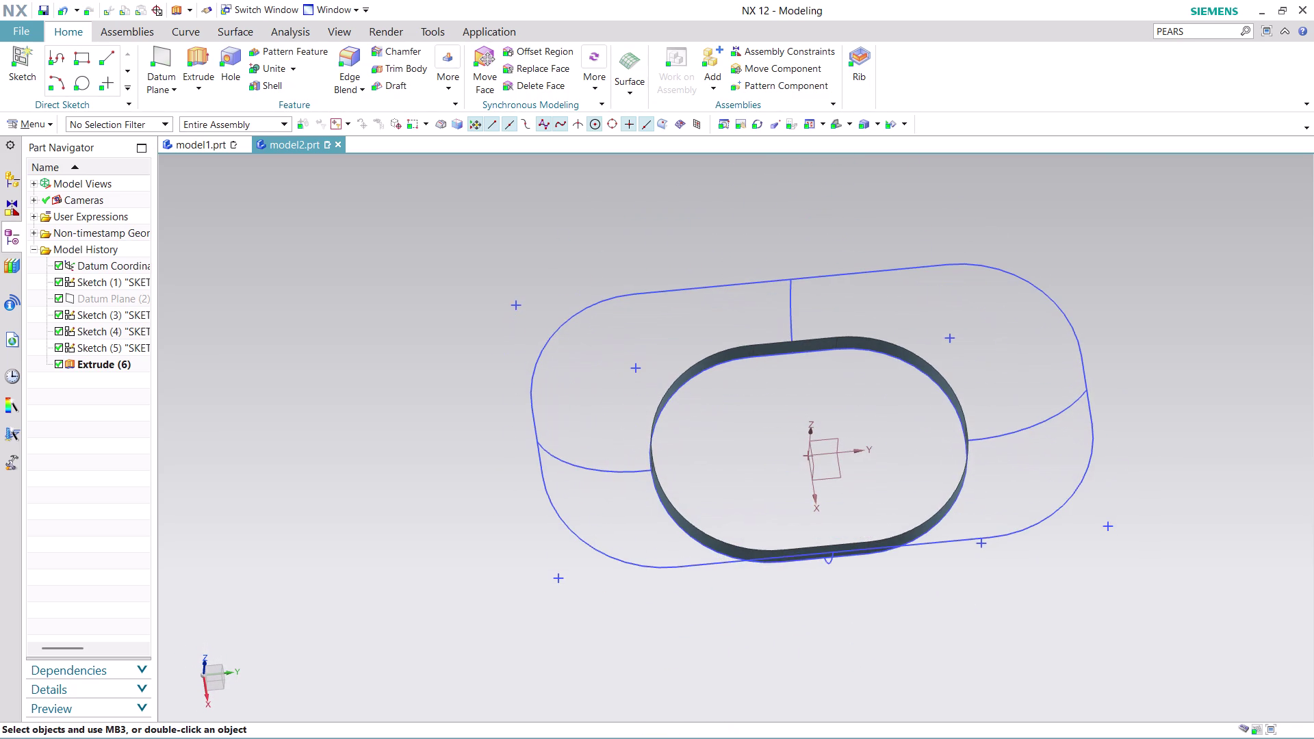
scroll(up, 3)
scroll(up, 3)
scroll(up, 3)
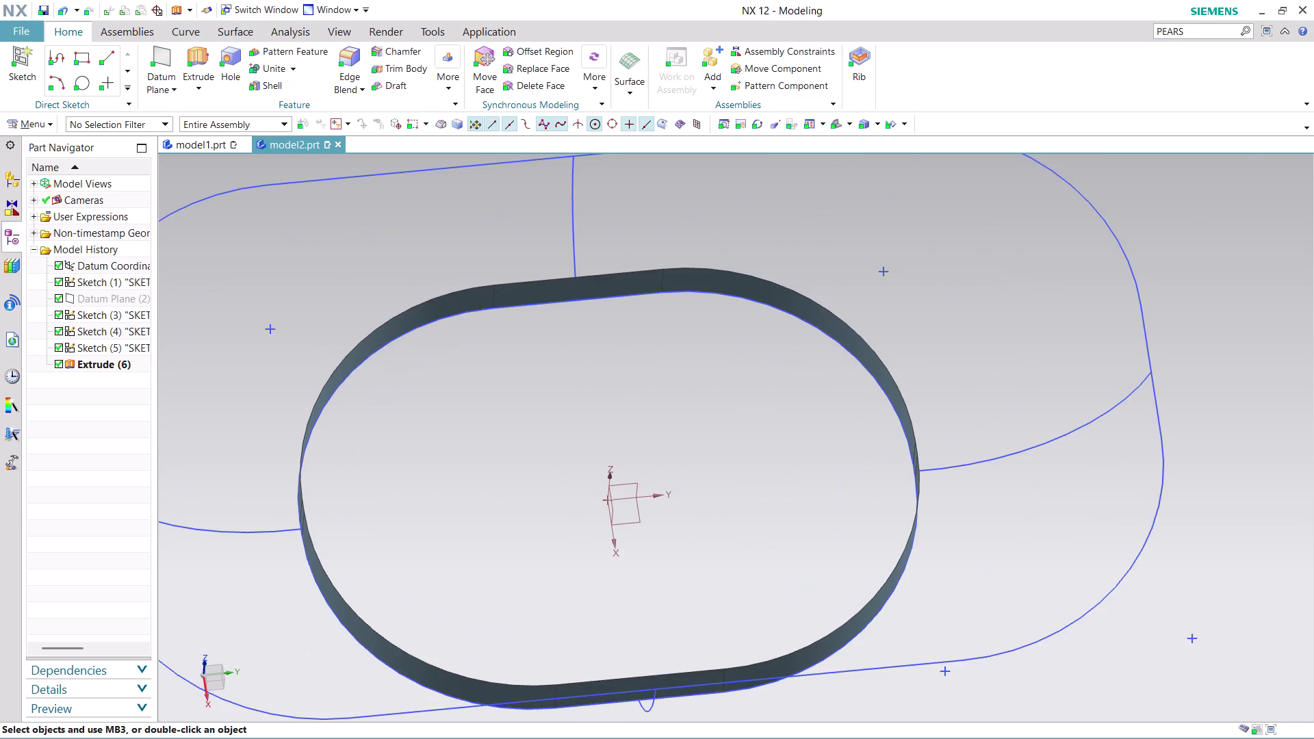
scroll(up, 3)
scroll(up, 3)
scroll(down, 3)
scroll(up, 3)
scroll(up, 3)
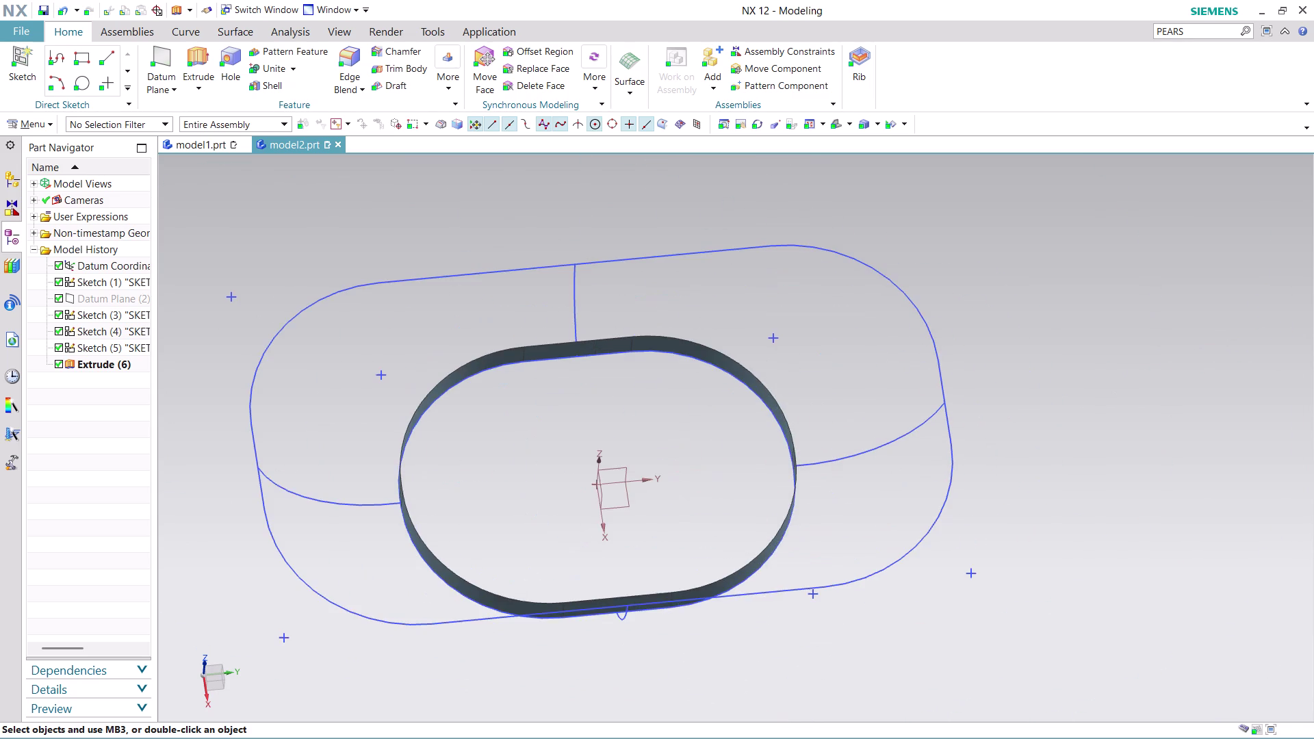
scroll(up, 3)
scroll(up, 3)
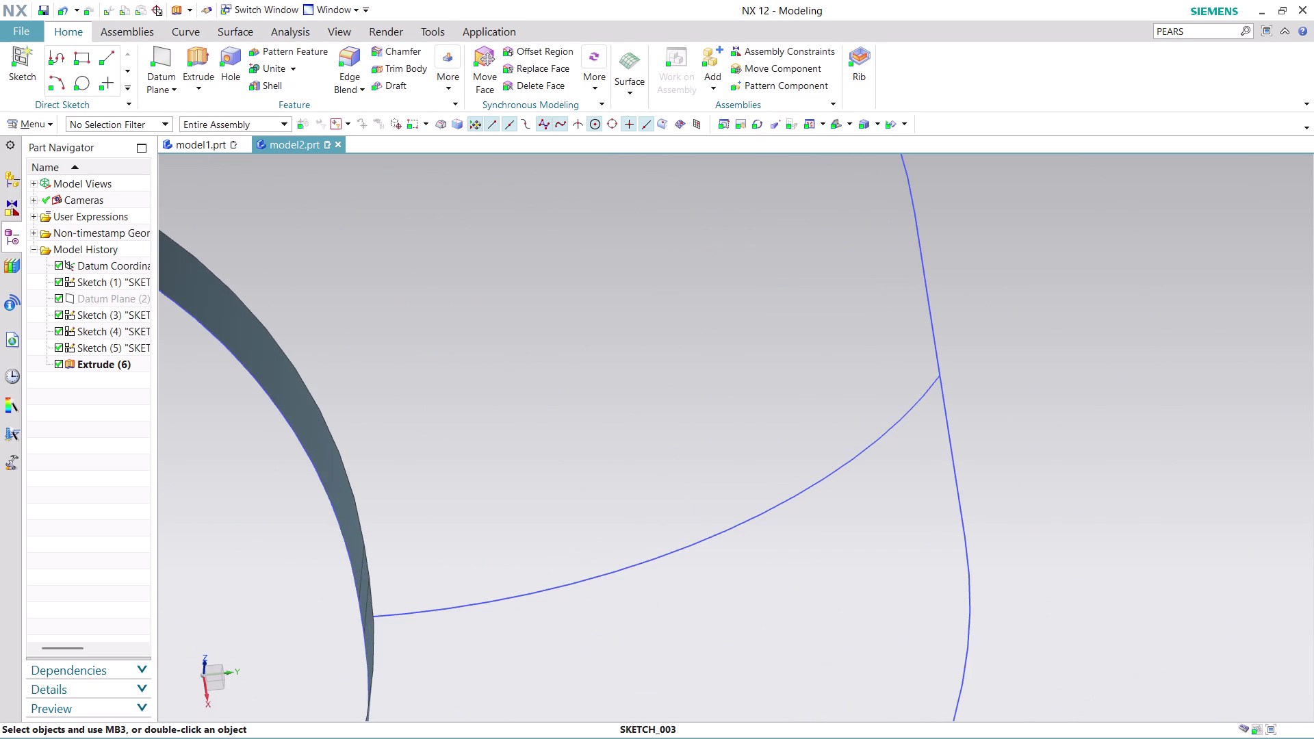
scroll(down, 3)
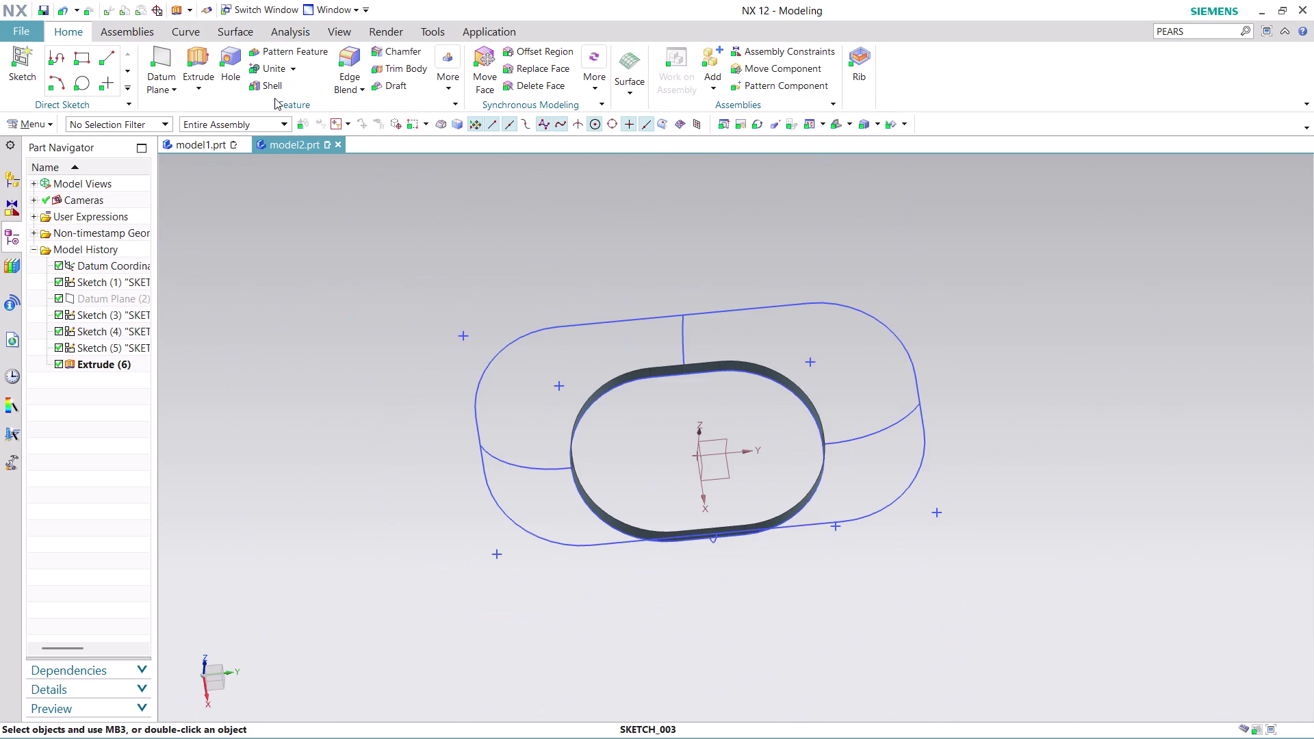
click(186, 68)
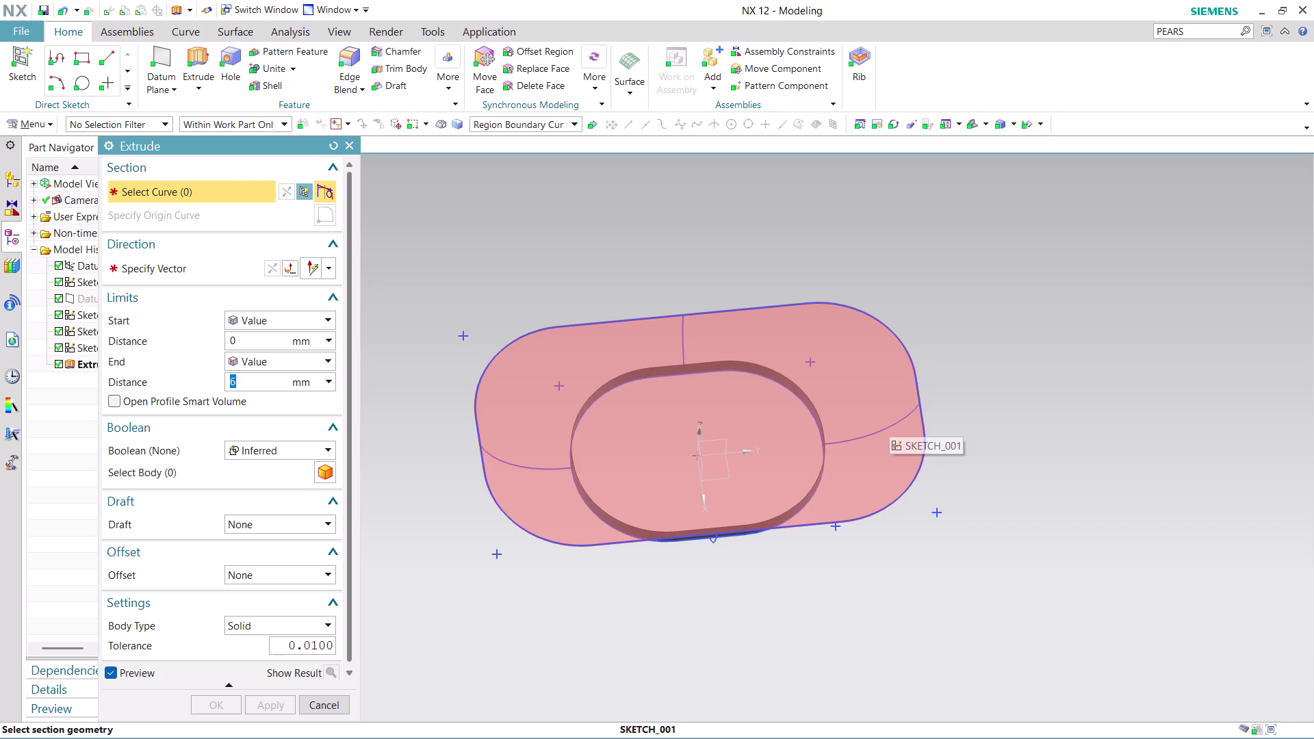
Extrude the outer slot loop as a Sheet wall and orbit to inspect both walls.
click(892, 407)
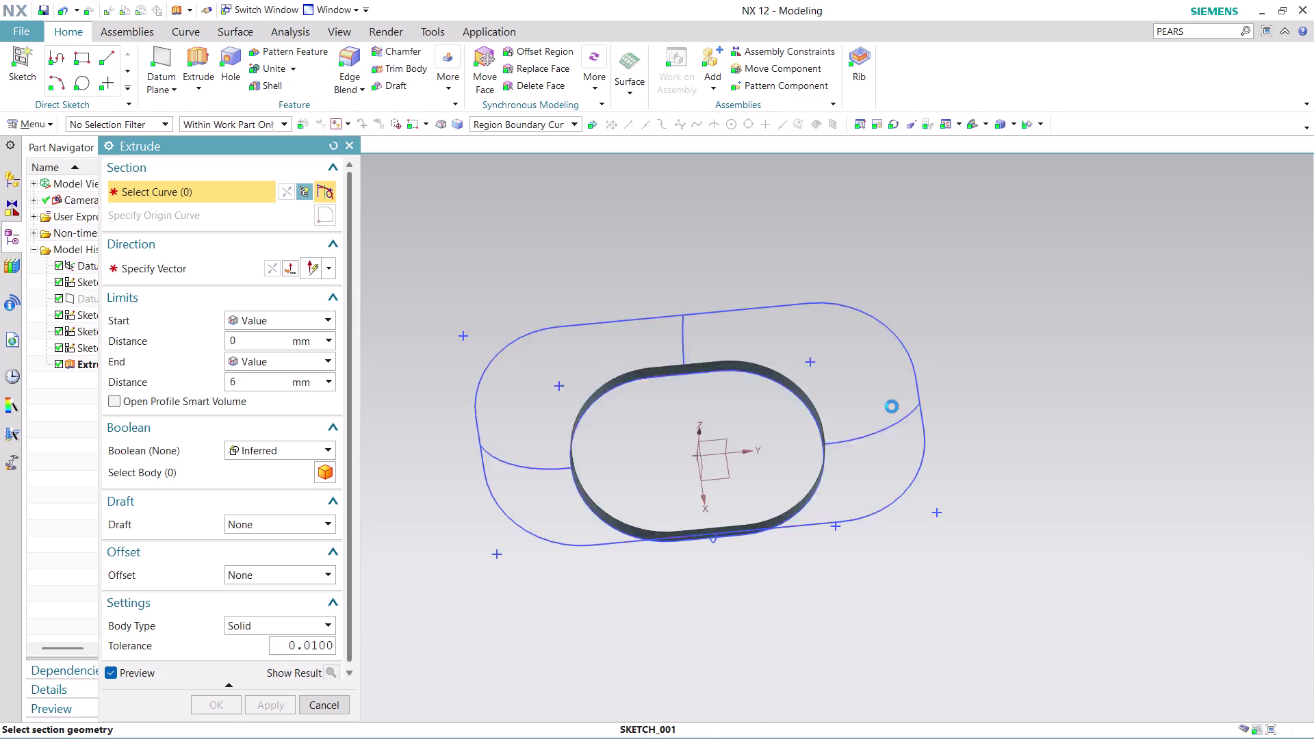
middle_drag(678, 592, 666, 528)
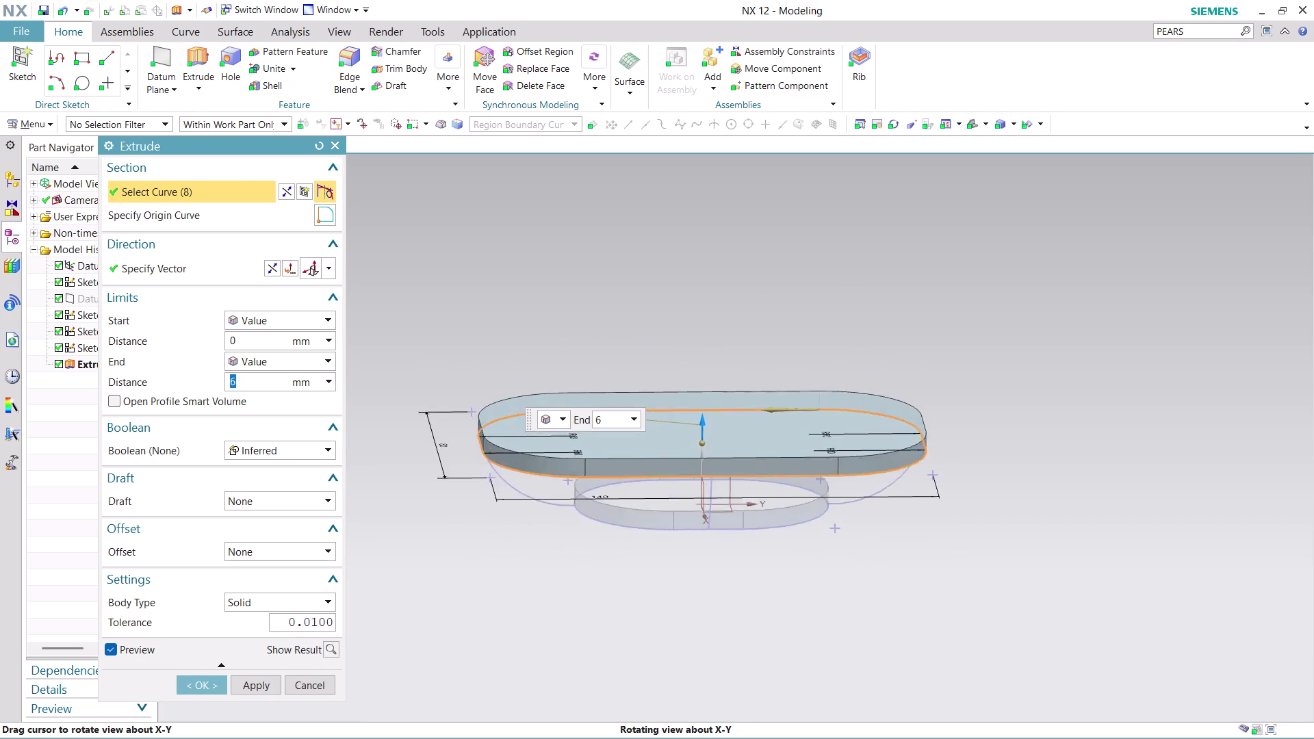
middle_drag(666, 528, 662, 515)
click(306, 598)
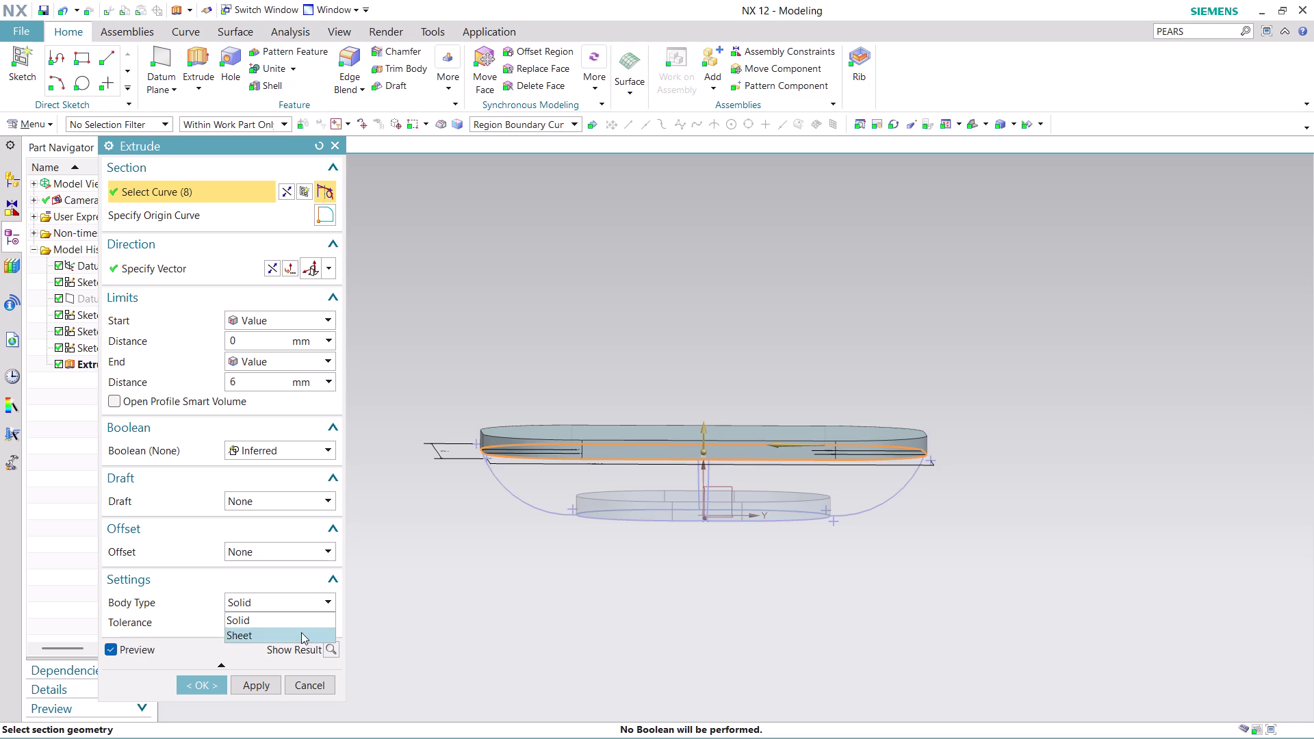
click(302, 637)
middle_drag(720, 360, 712, 447)
middle_click(712, 447)
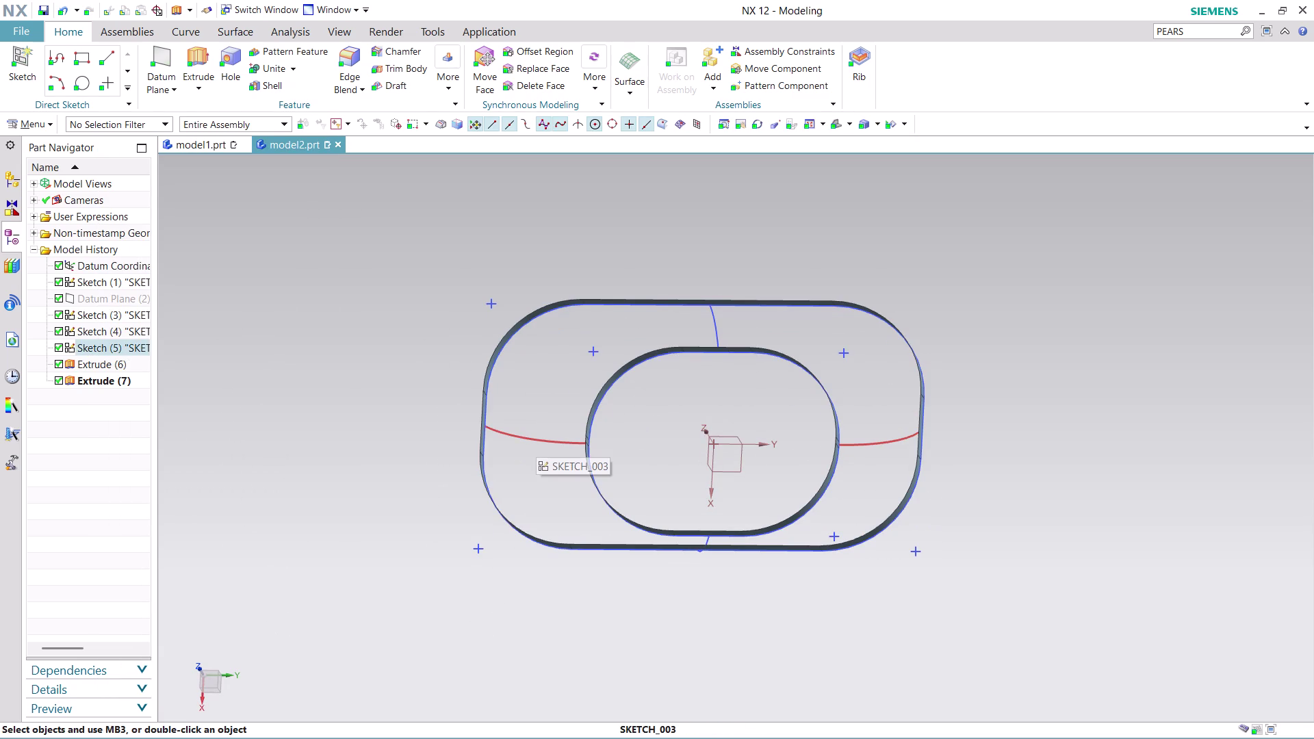
middle_drag(953, 394, 976, 302)
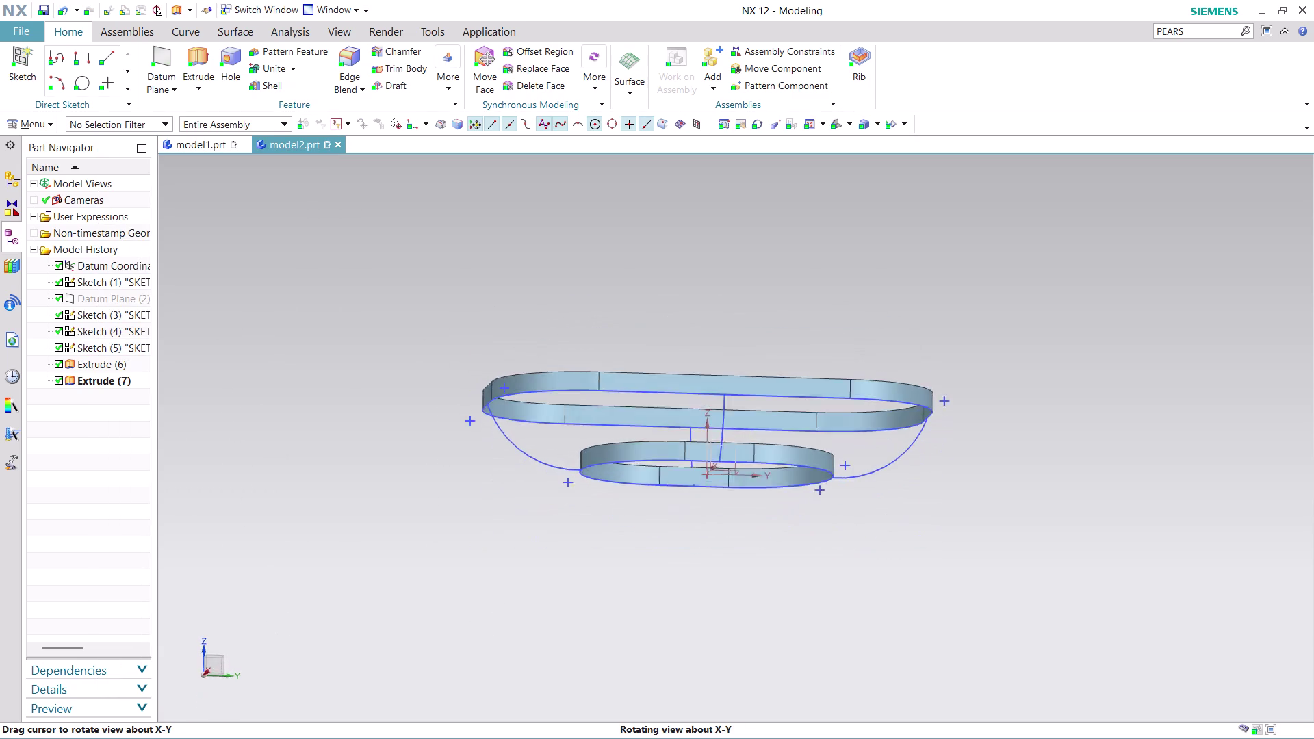
middle_drag(976, 303, 958, 291)
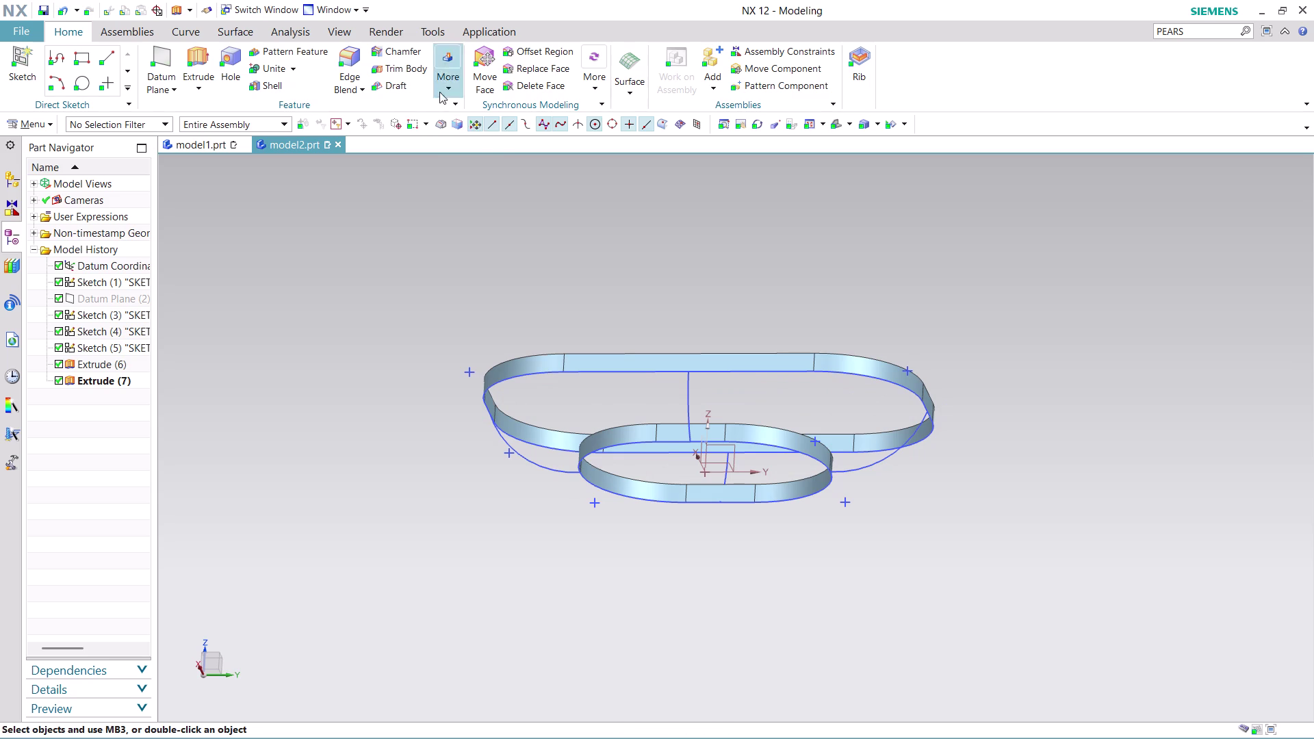
click(202, 57)
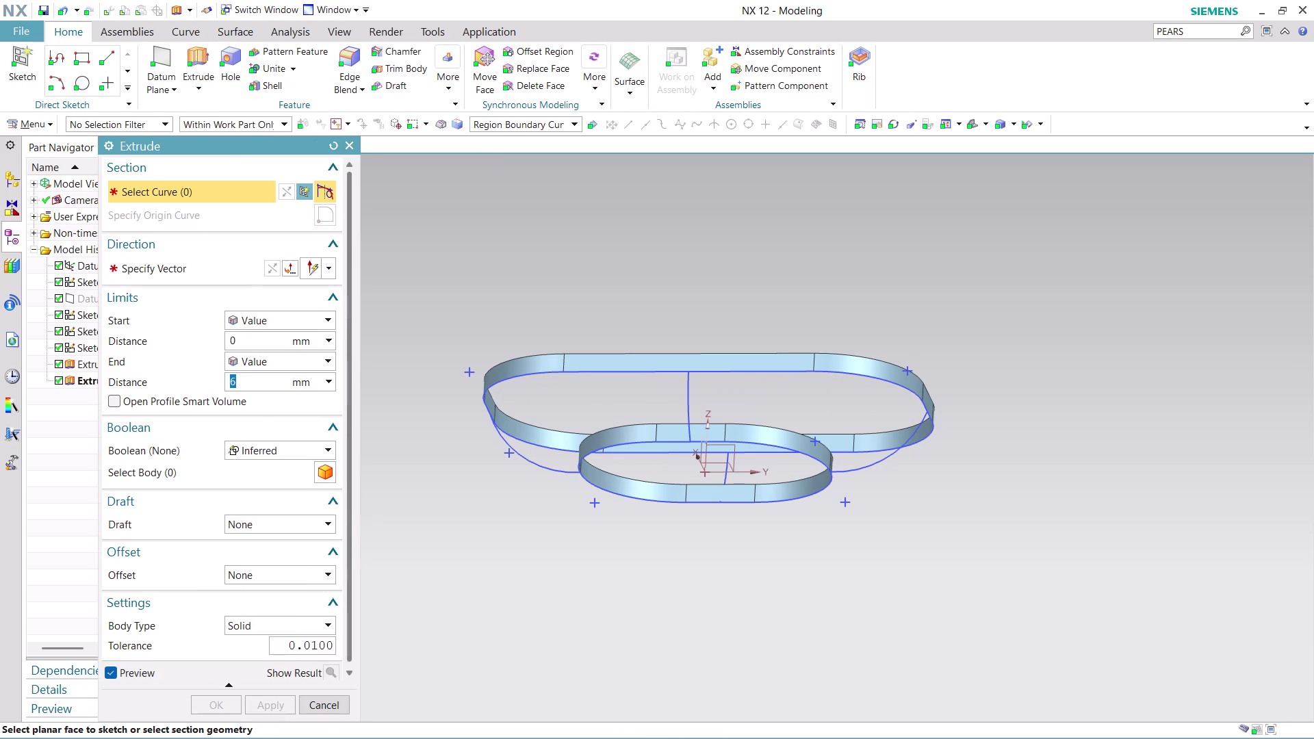
Cycle through the Extrude curve selection rules and settle on Infer Curves.
middle_drag(591, 241, 594, 273)
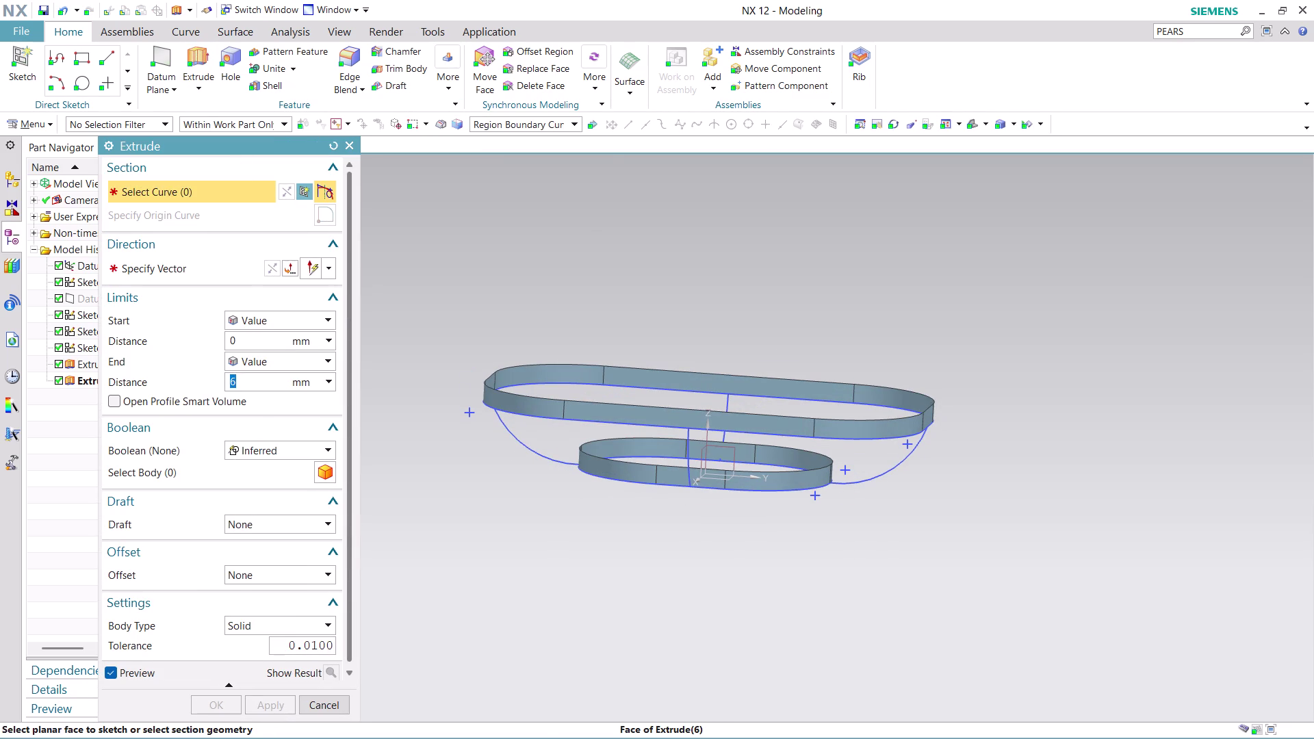
click(575, 119)
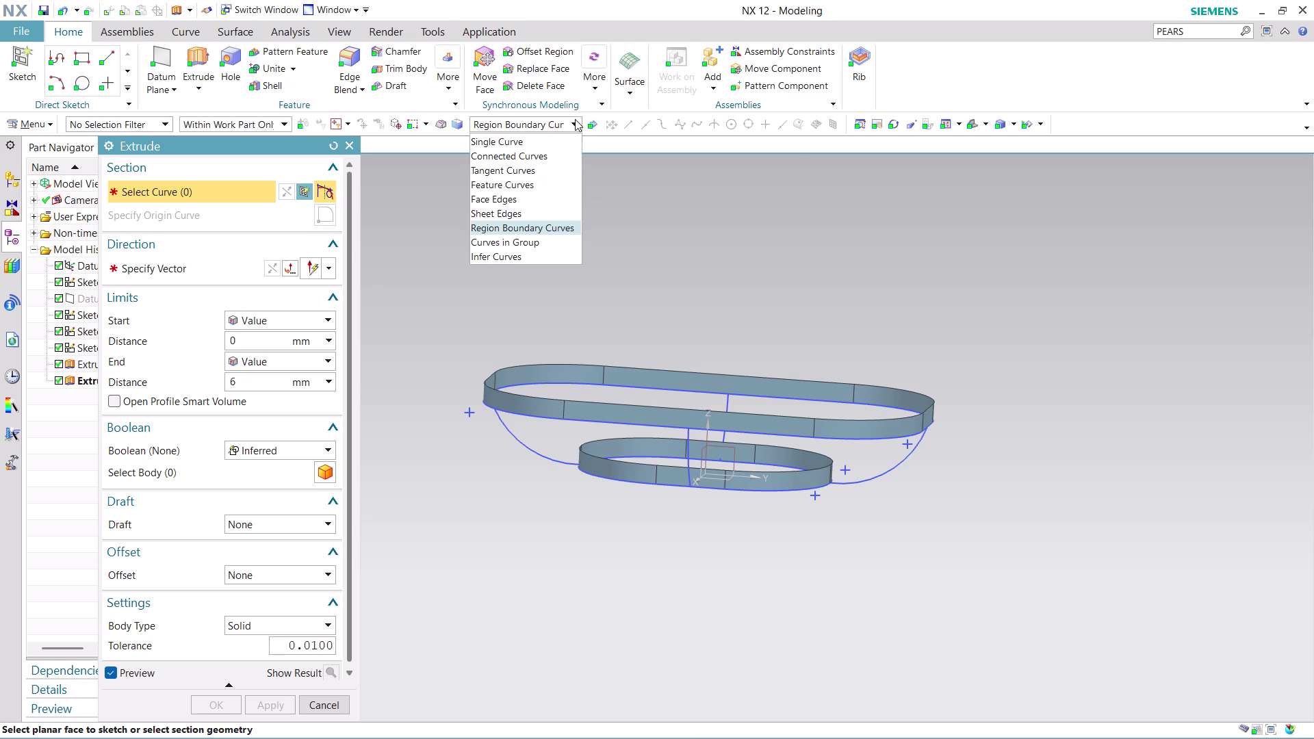
click(518, 203)
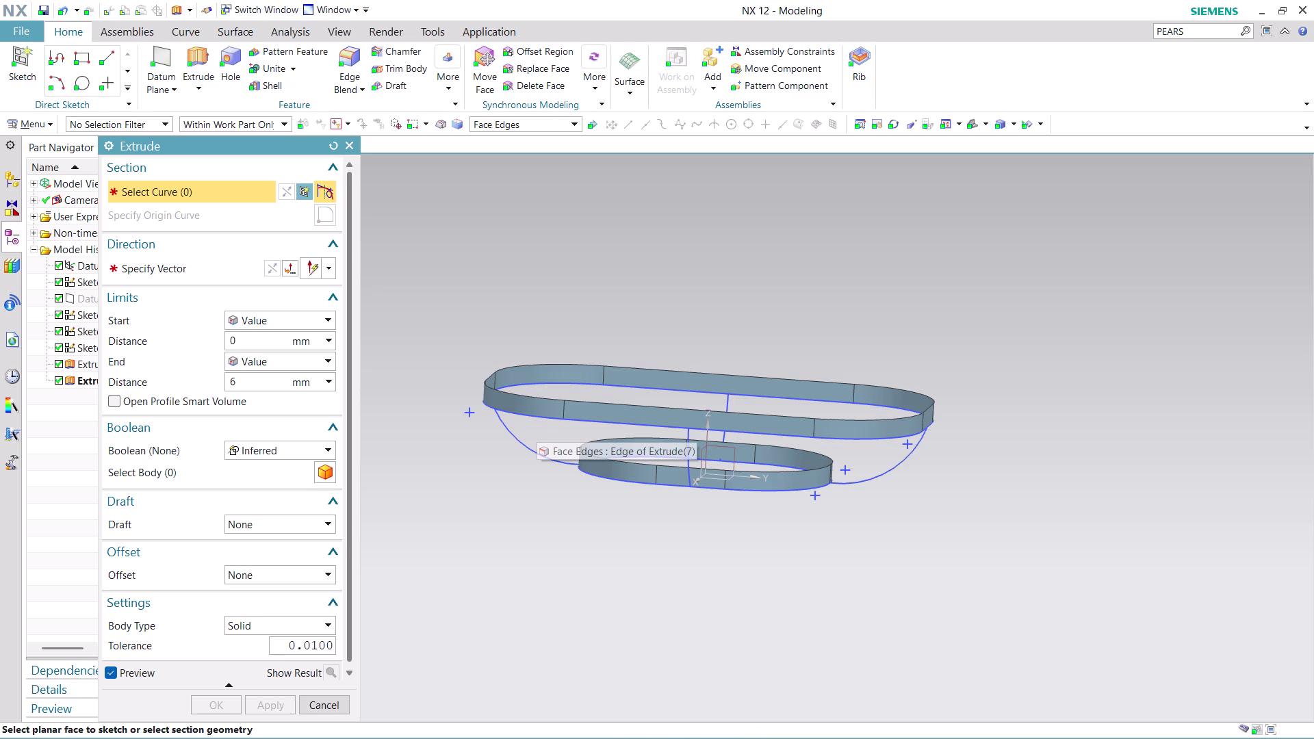
click(564, 123)
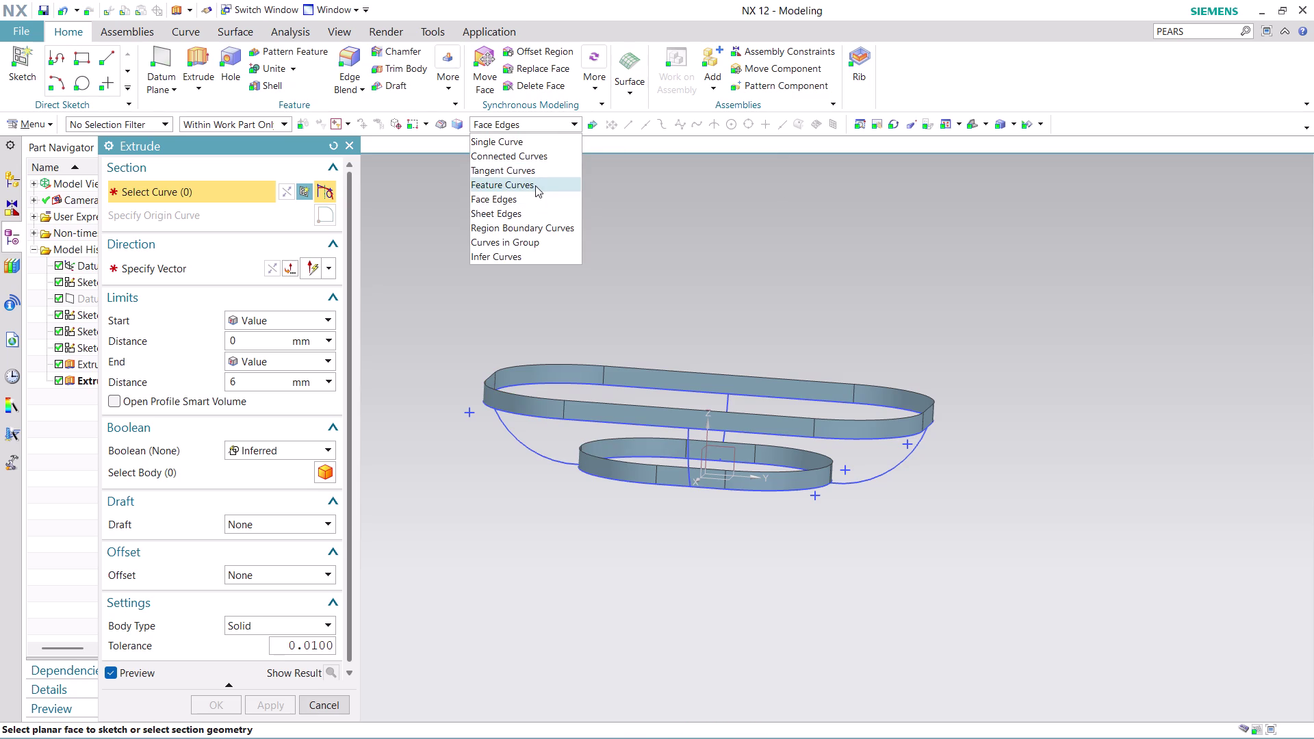
click(535, 236)
click(514, 436)
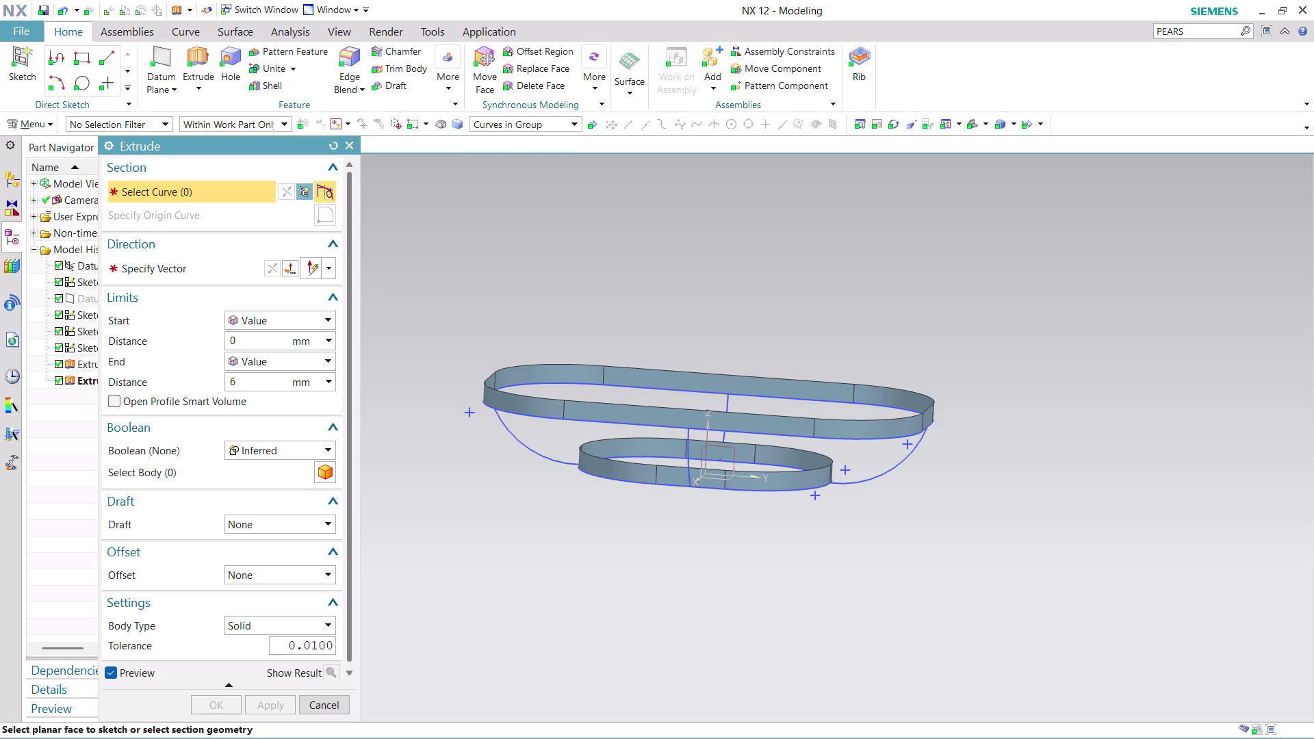
click(527, 415)
click(544, 121)
Select both 30 mm connecting arcs as the extrusion section.
click(519, 258)
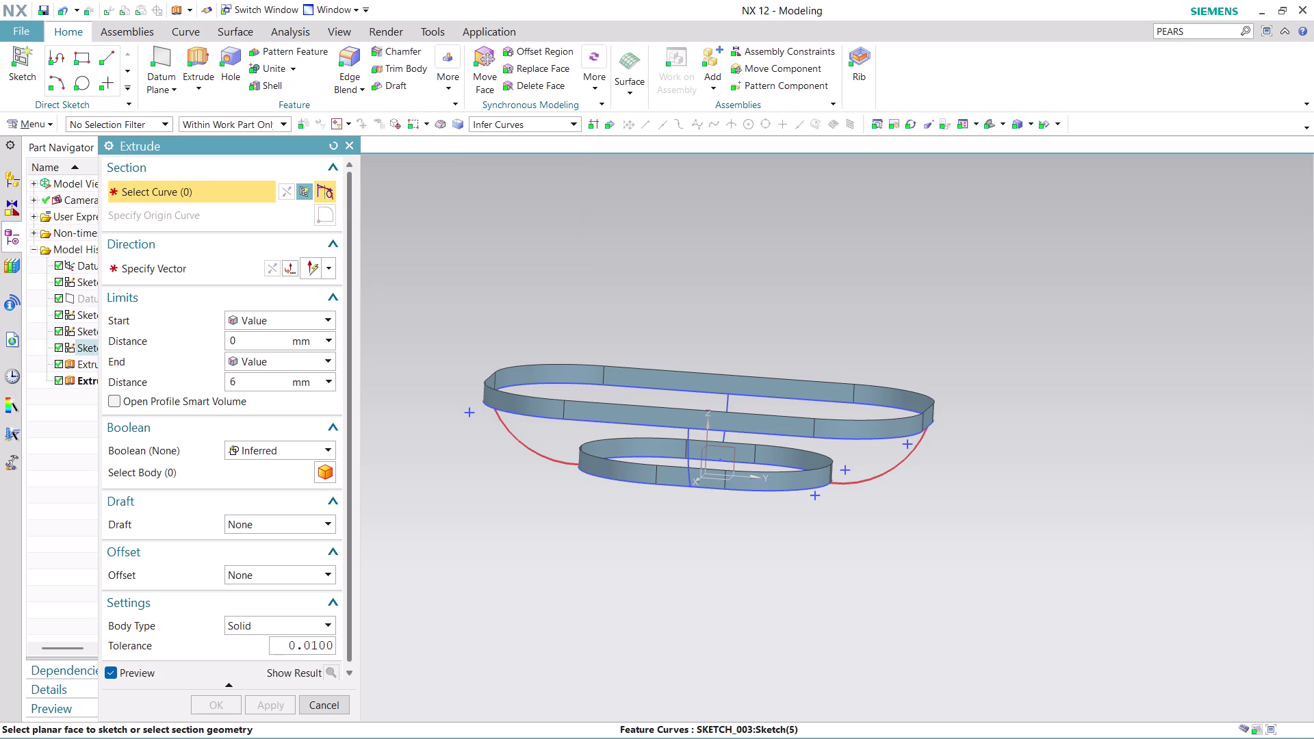
click(514, 430)
middle_drag(692, 282, 655, 354)
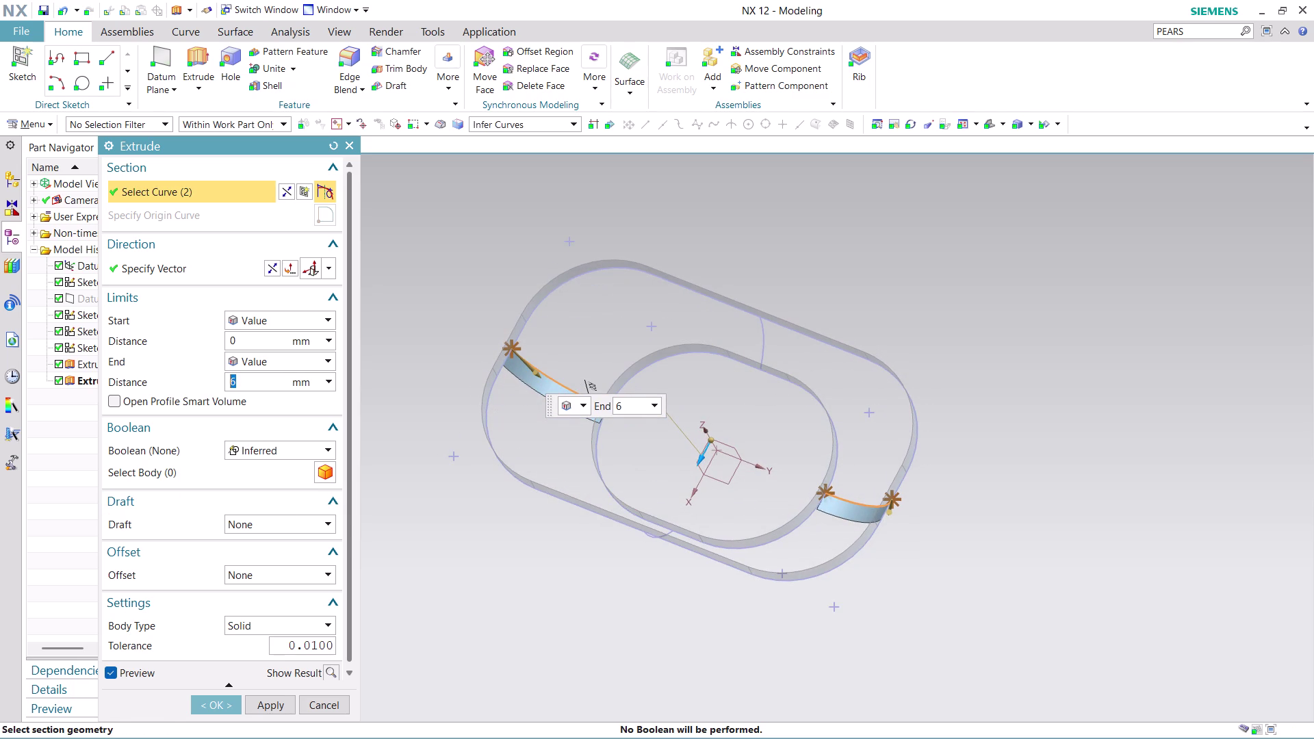
Set the extrusion's End limit to Until Extended.
click(323, 362)
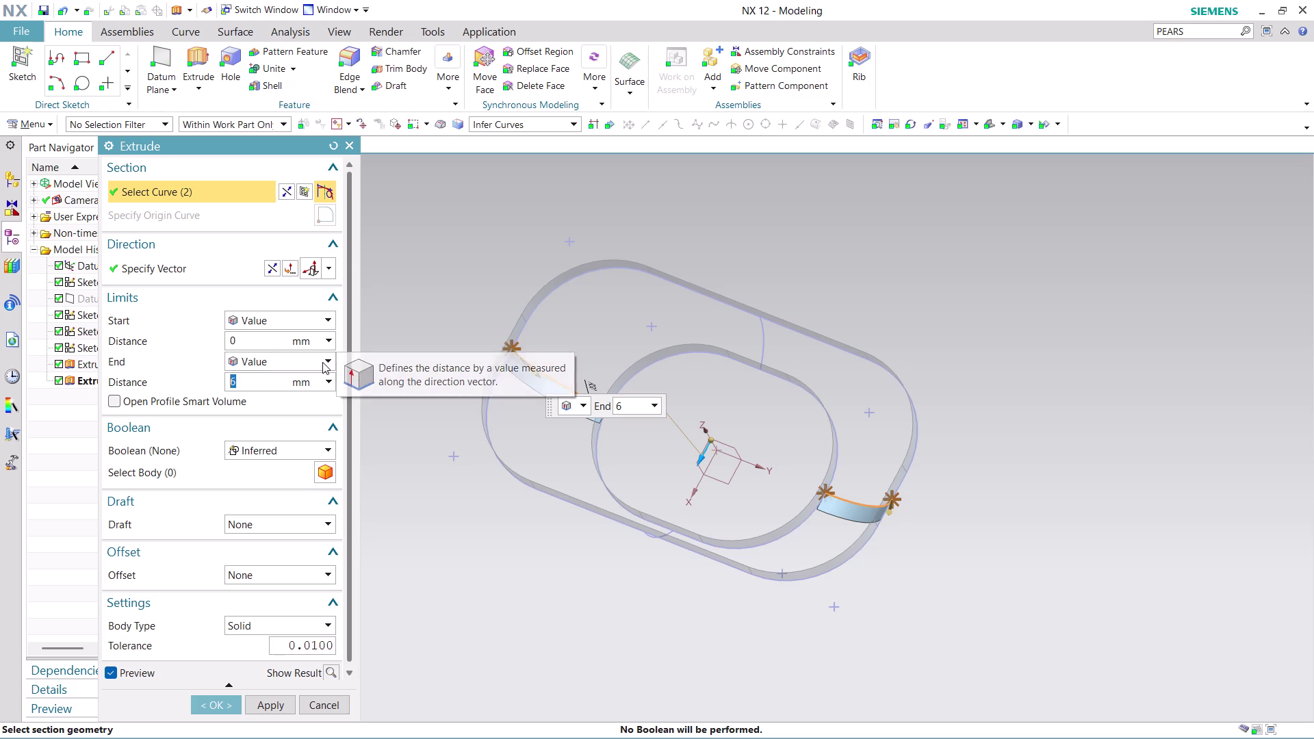
click(304, 406)
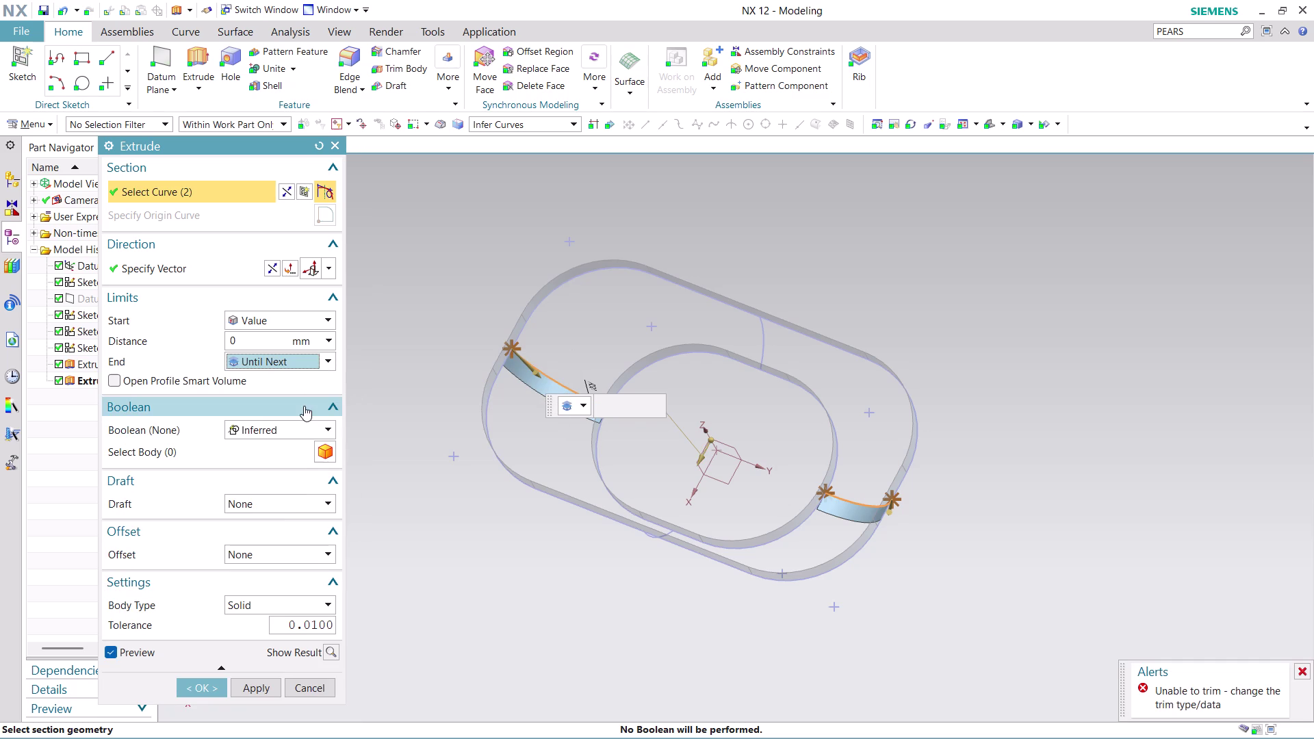
drag(536, 387, 514, 436)
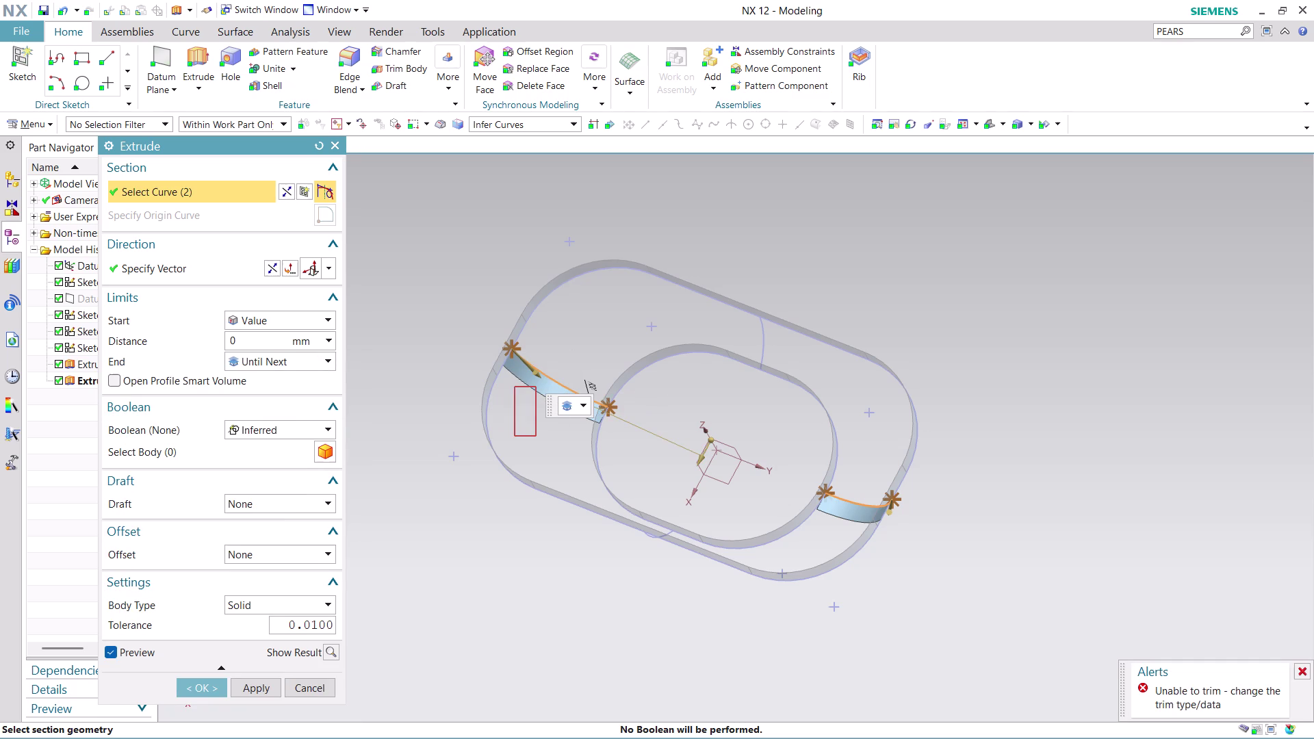
click(330, 362)
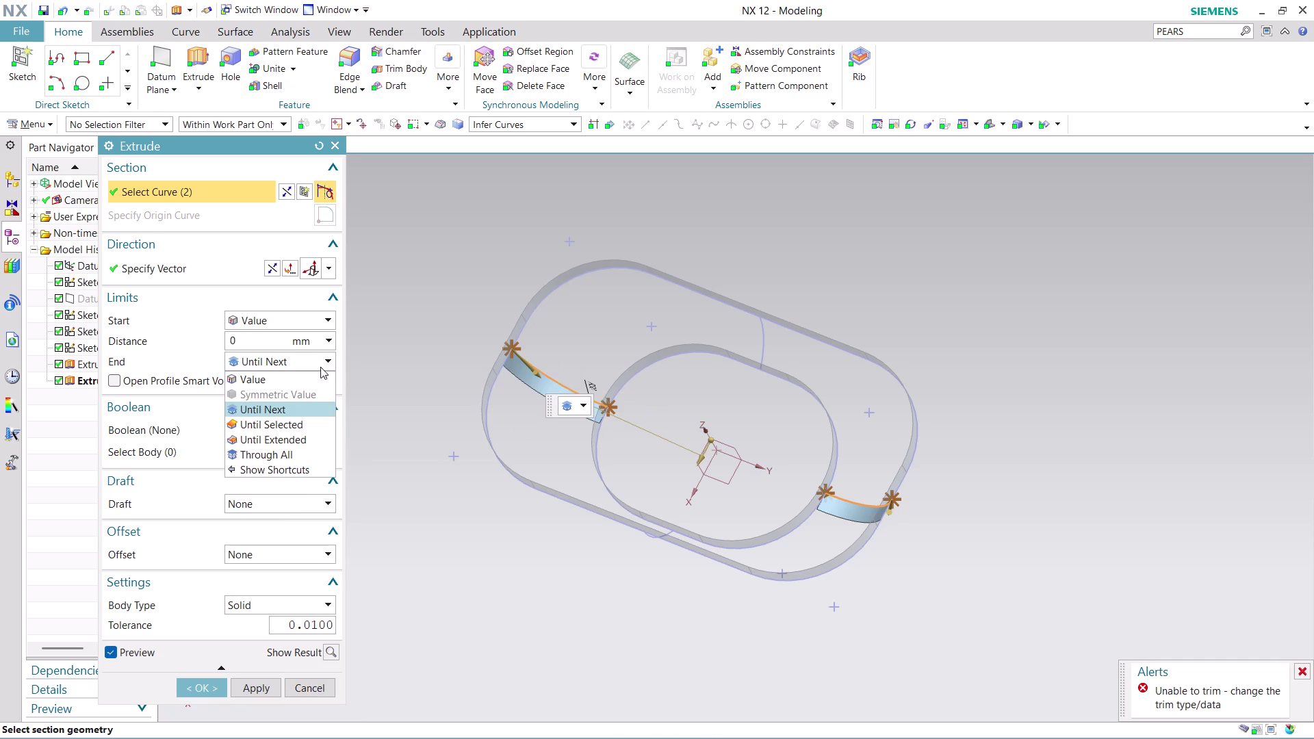
click(309, 444)
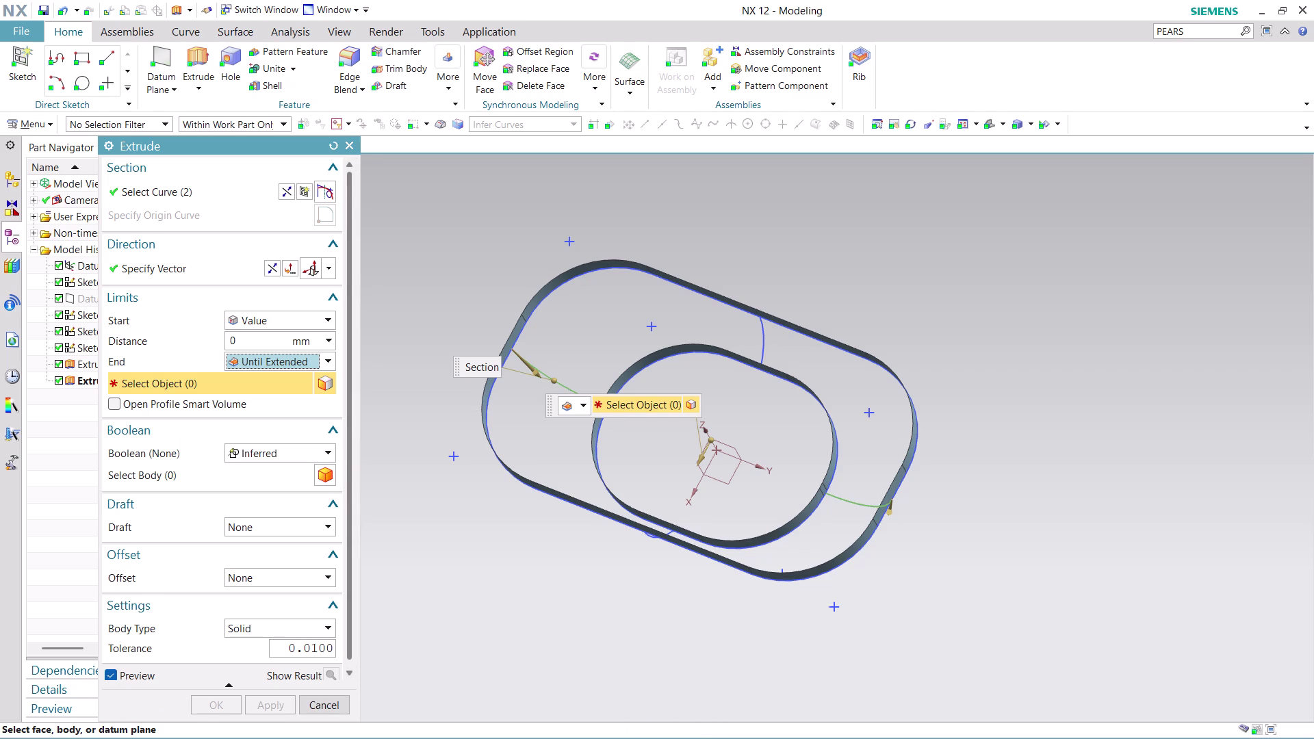
Try an inner slot wall face as the extrusion's limit object, then deselect it.
middle_drag(840, 305, 847, 280)
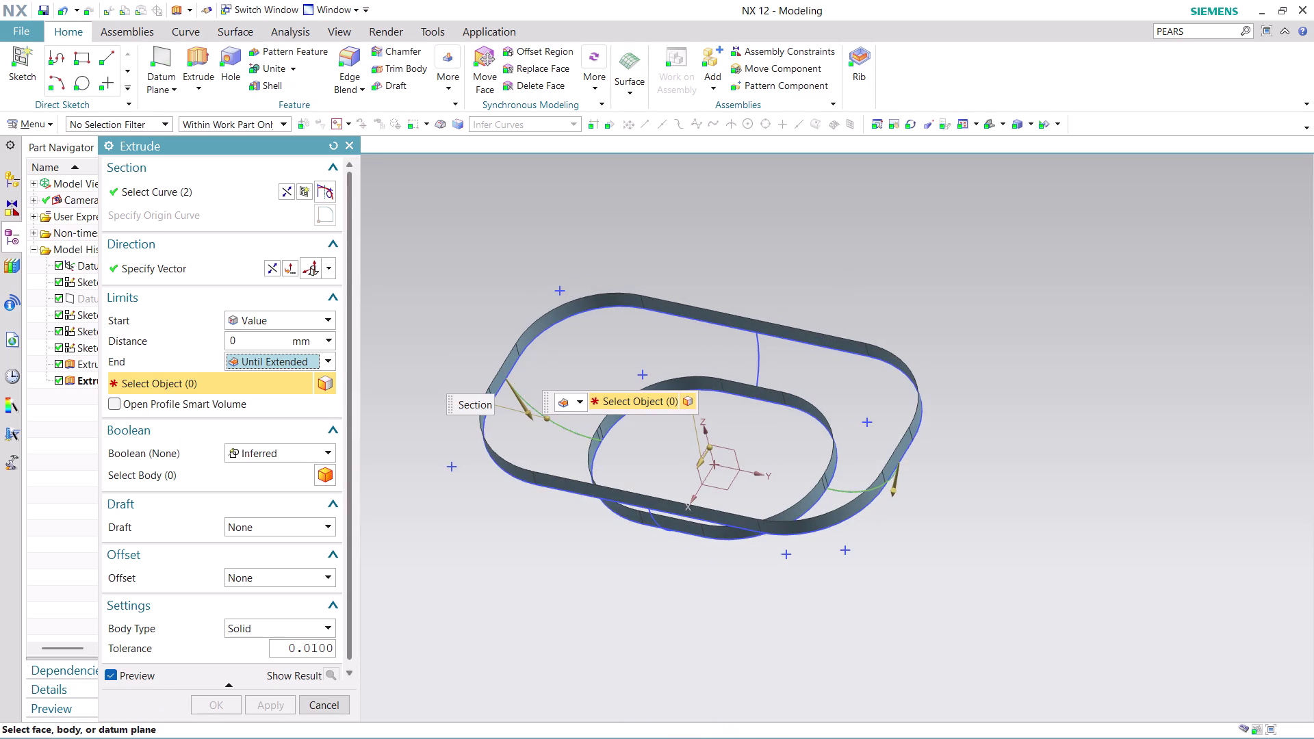
click(758, 342)
click(755, 370)
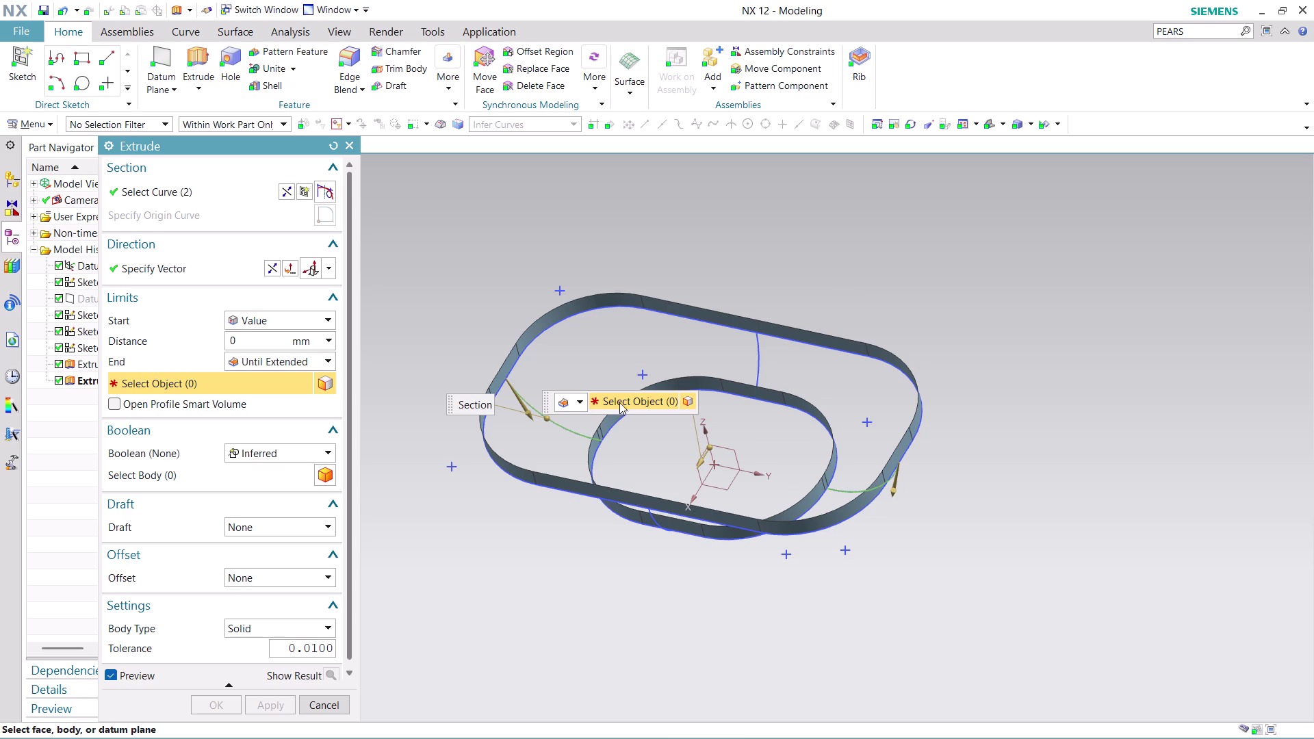
drag(625, 405, 889, 266)
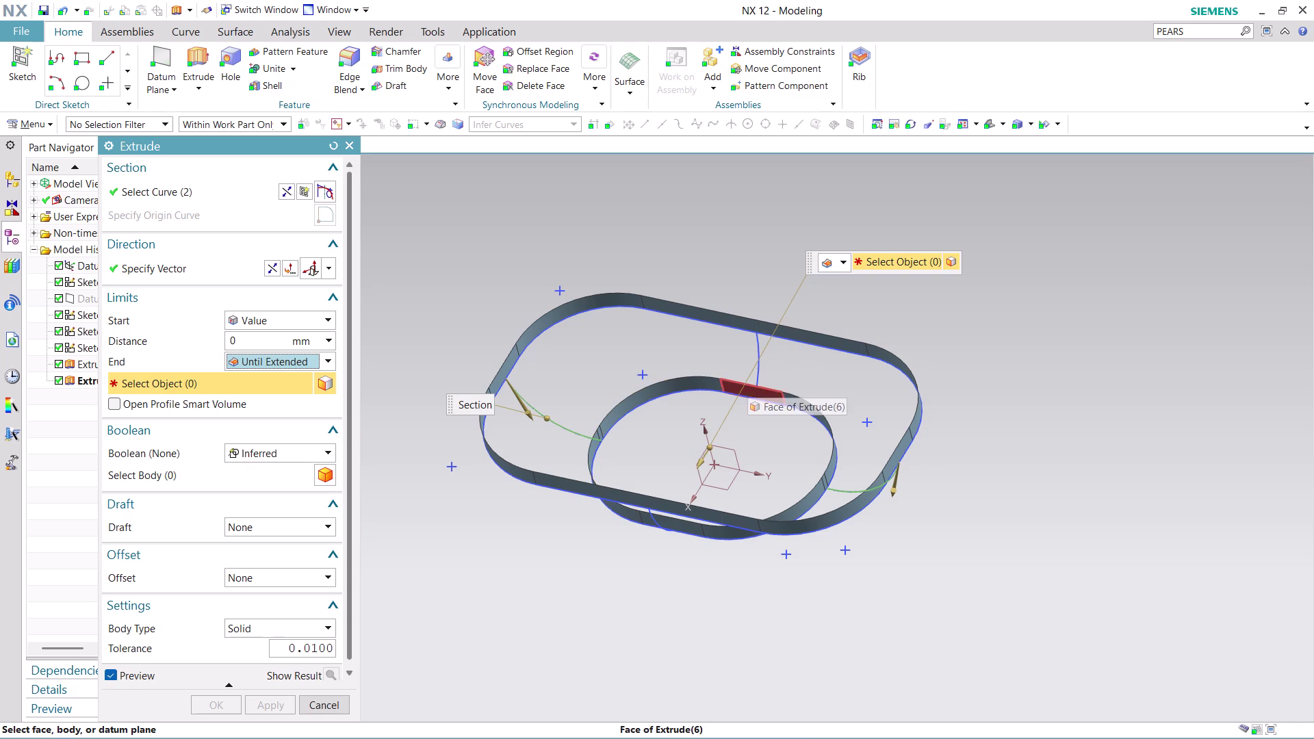
click(690, 377)
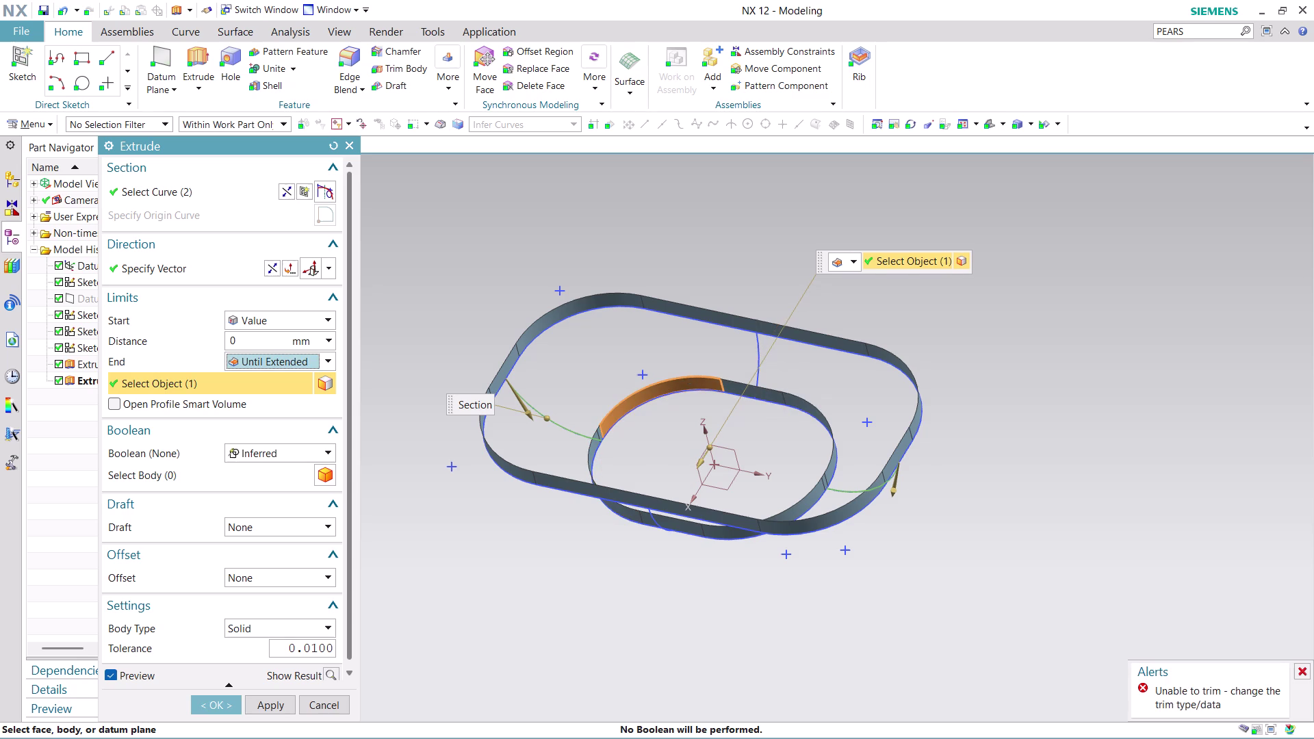
click(962, 469)
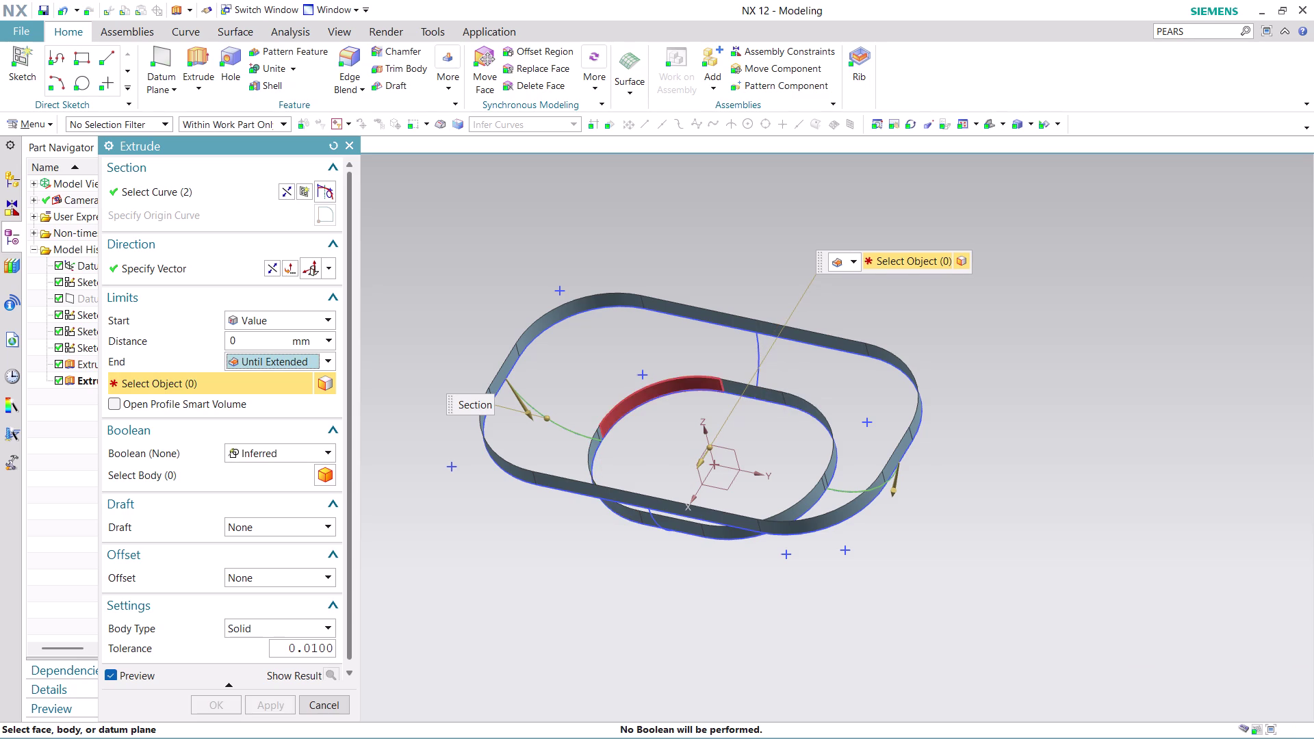
click(703, 457)
drag(970, 390, 976, 391)
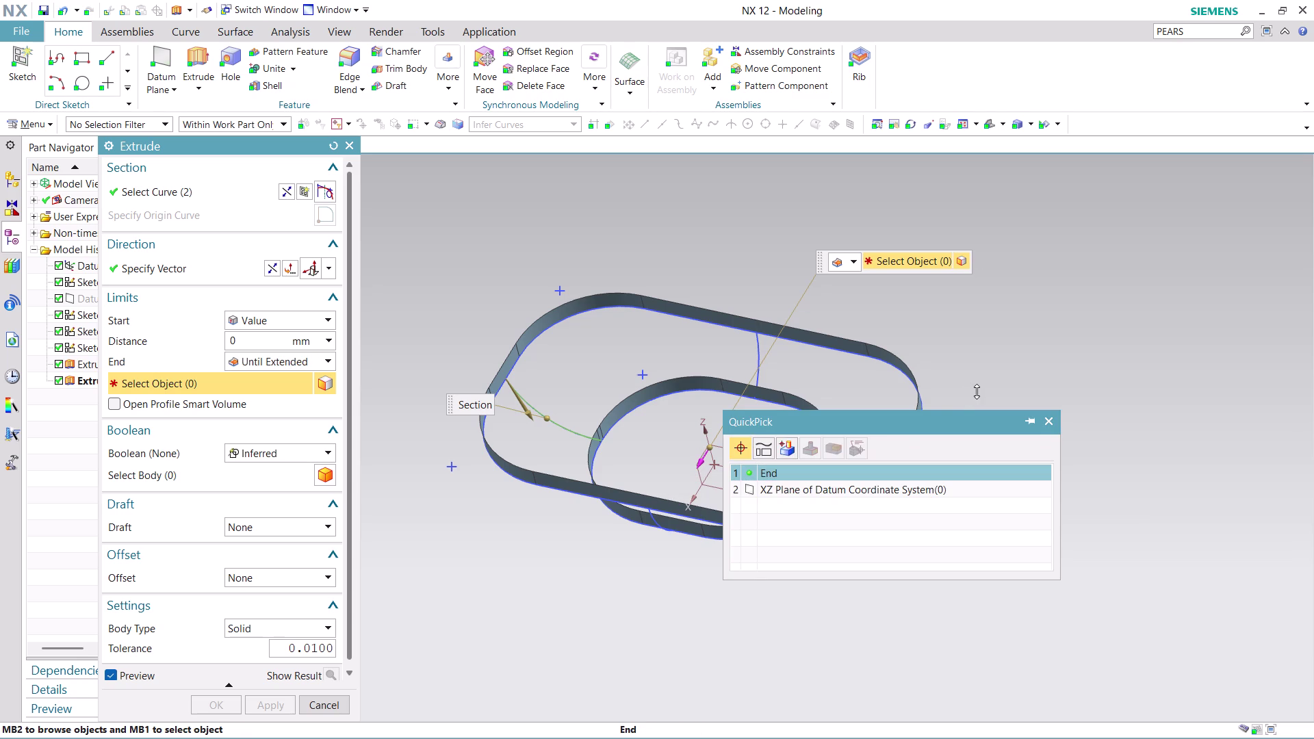
click(1058, 420)
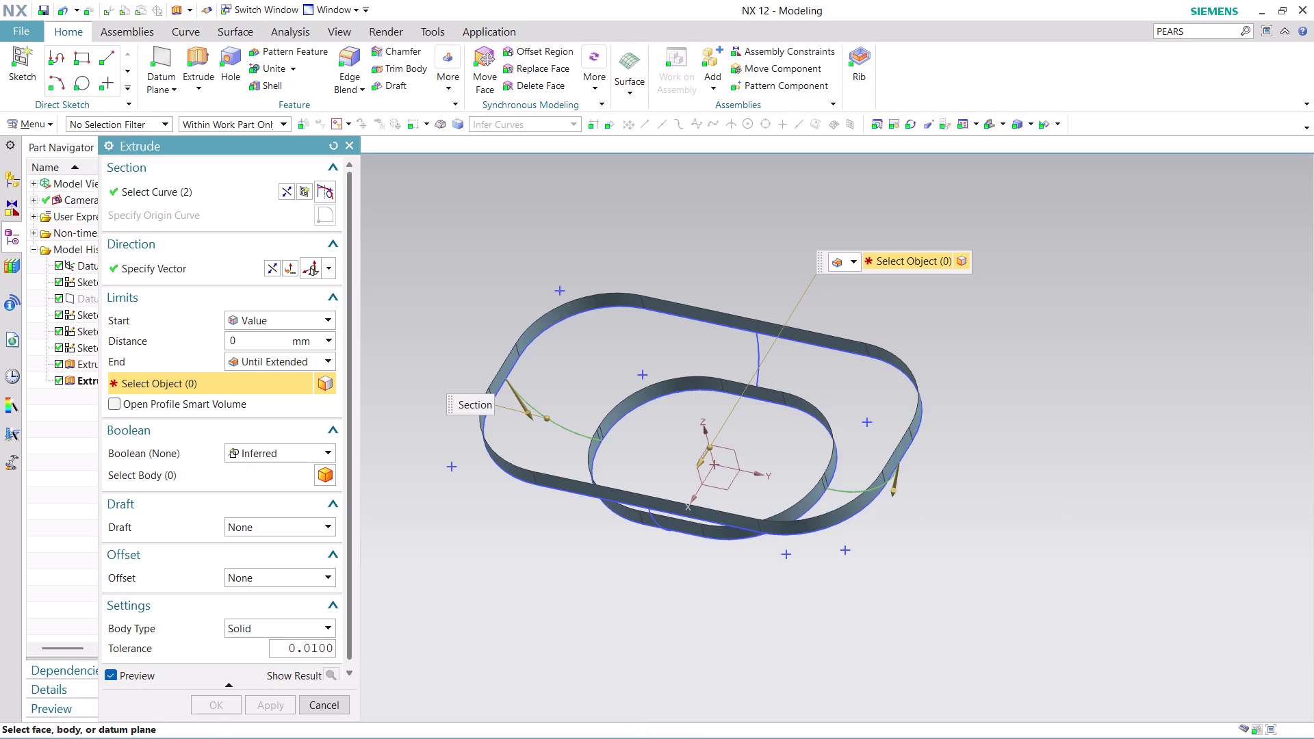
Switch Body Type to Sheet, then cancel the connecting-arc extrusion.
click(761, 342)
click(318, 619)
click(297, 663)
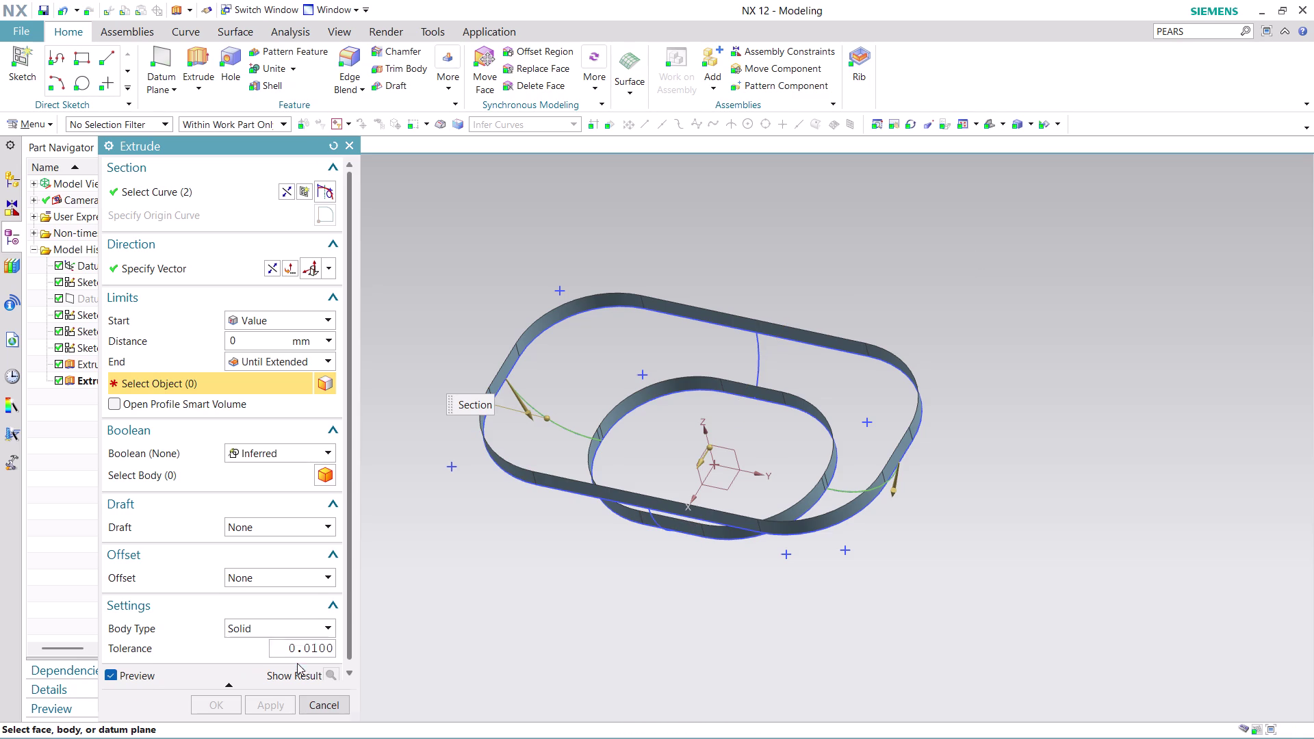
click(584, 429)
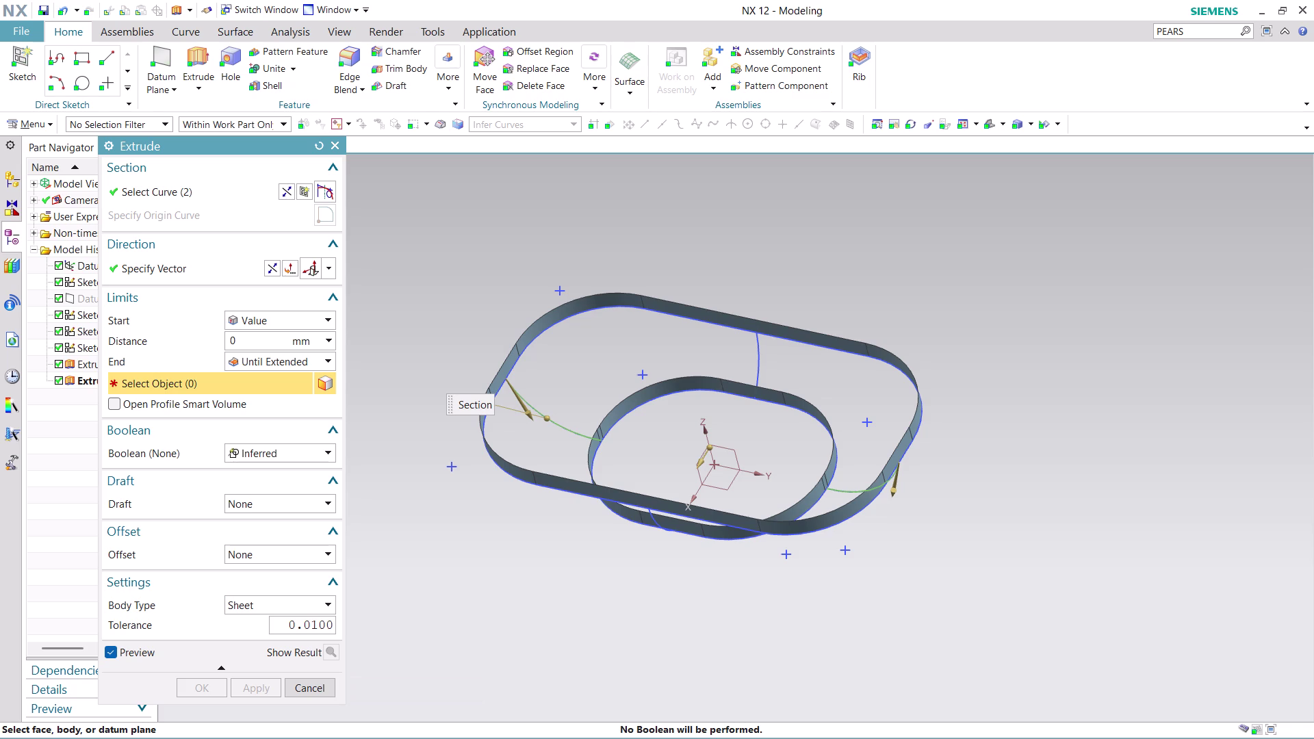
click(761, 348)
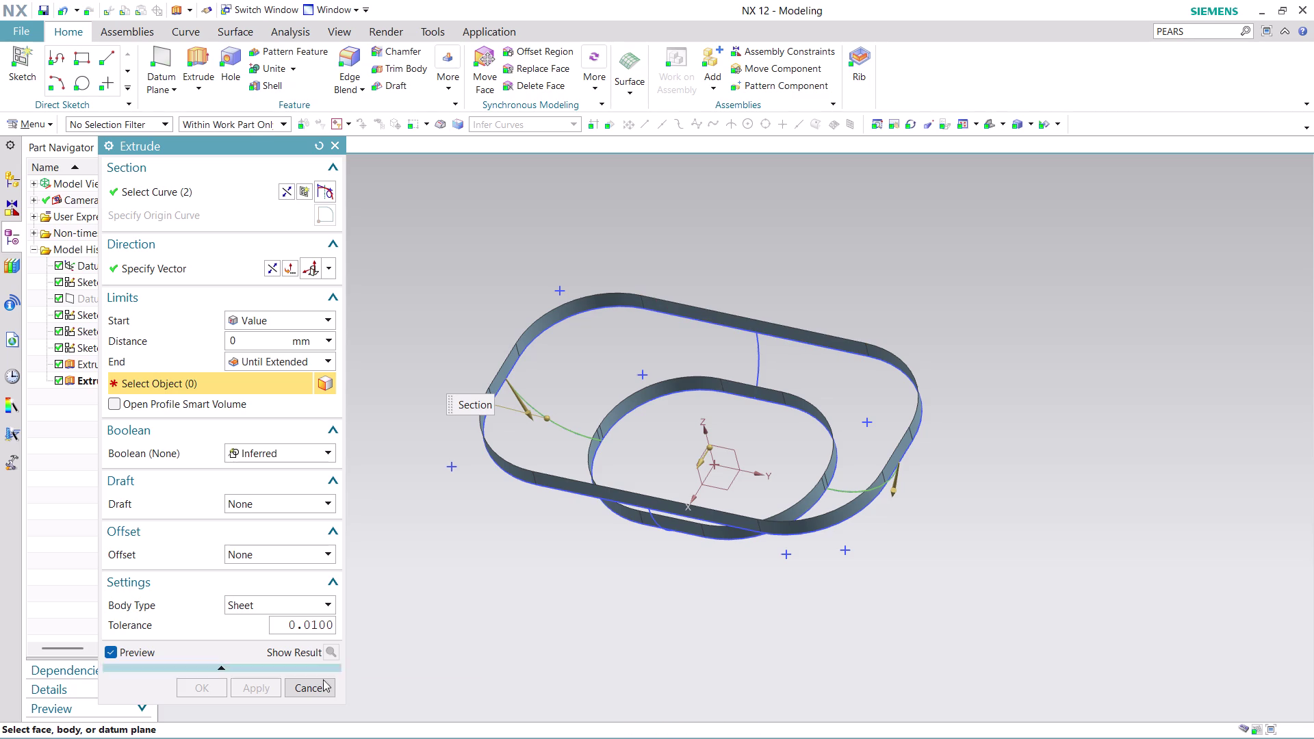
click(313, 690)
Orbit and zoom around the model to inspect the two extruded slot walls.
middle_drag(1010, 407, 870, 328)
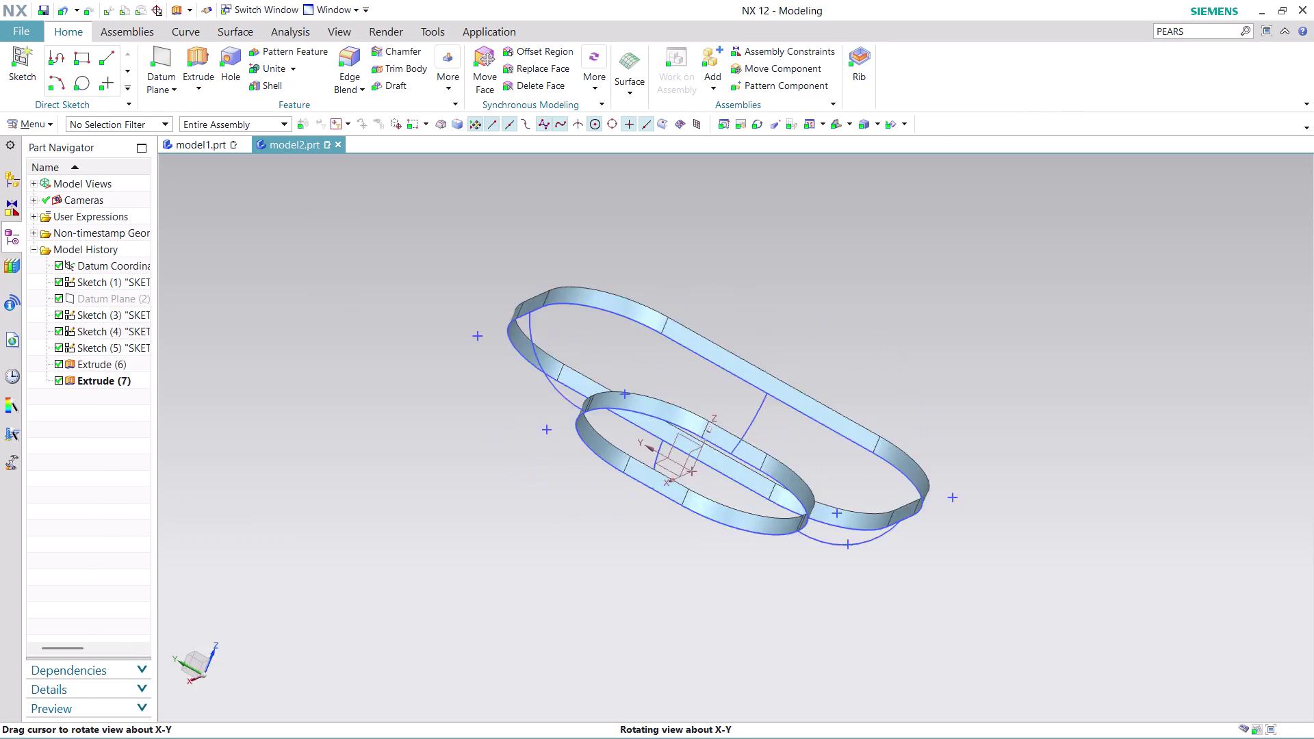
middle_drag(870, 328, 571, 298)
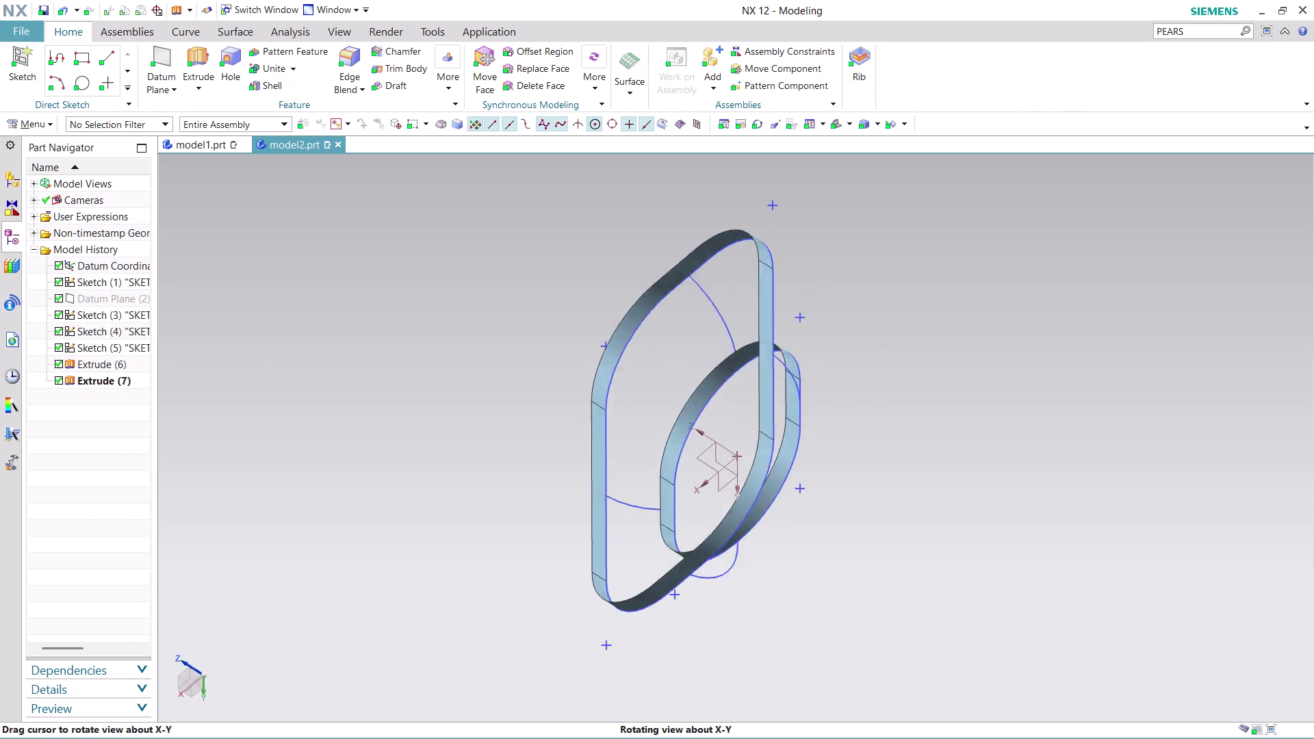
middle_drag(571, 299, 499, 415)
scroll(up, 3)
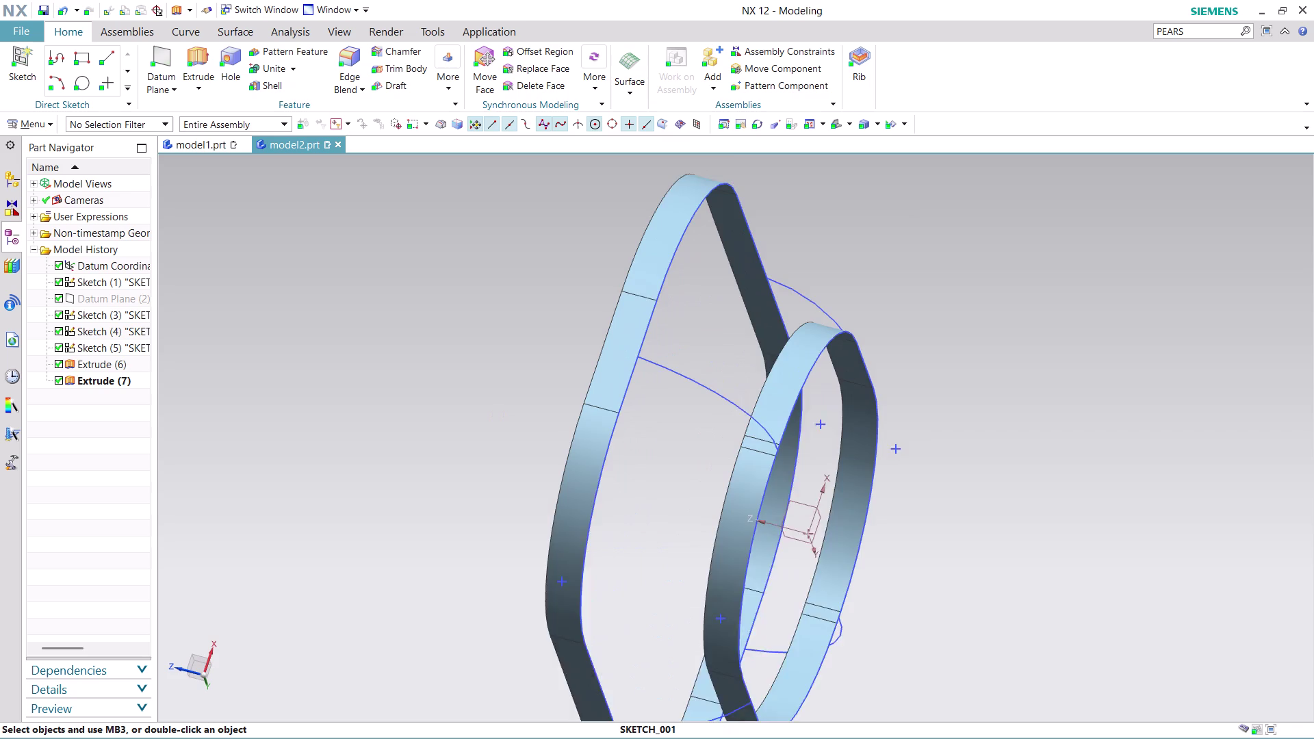
scroll(up, 3)
scroll(down, 3)
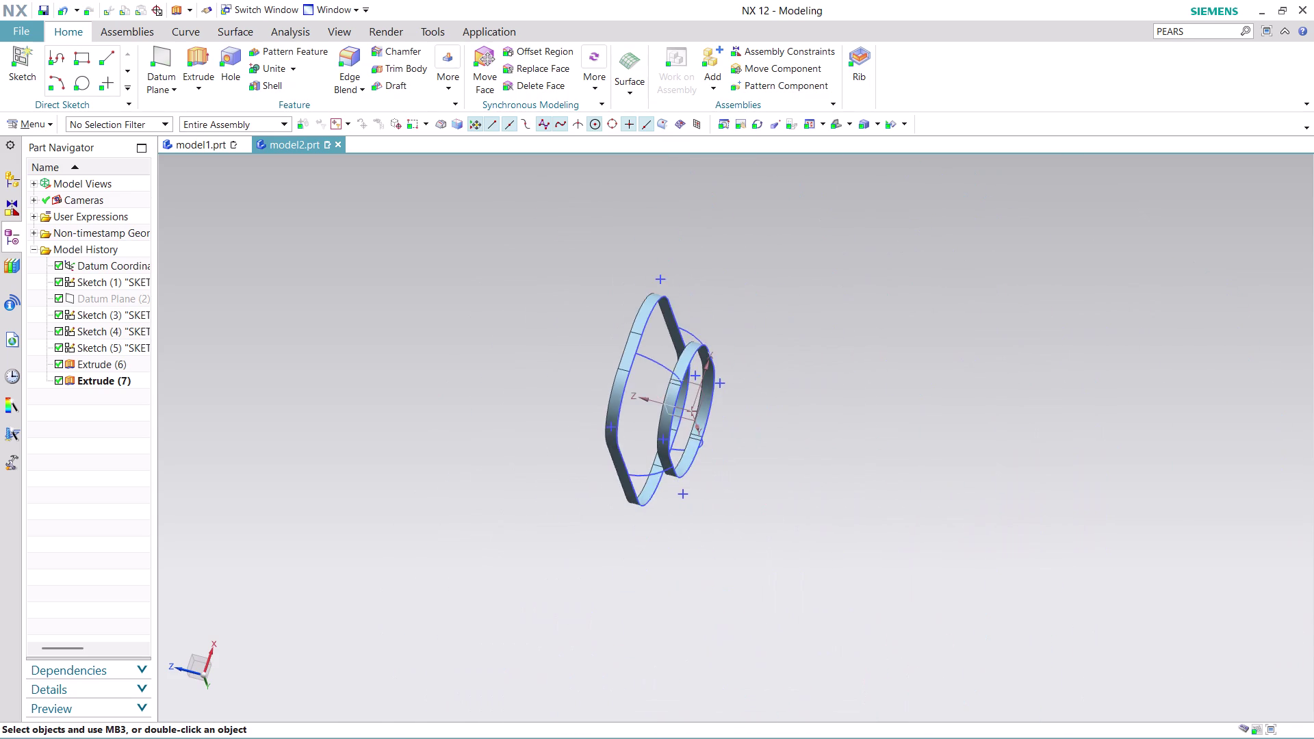
middle_drag(777, 428, 751, 601)
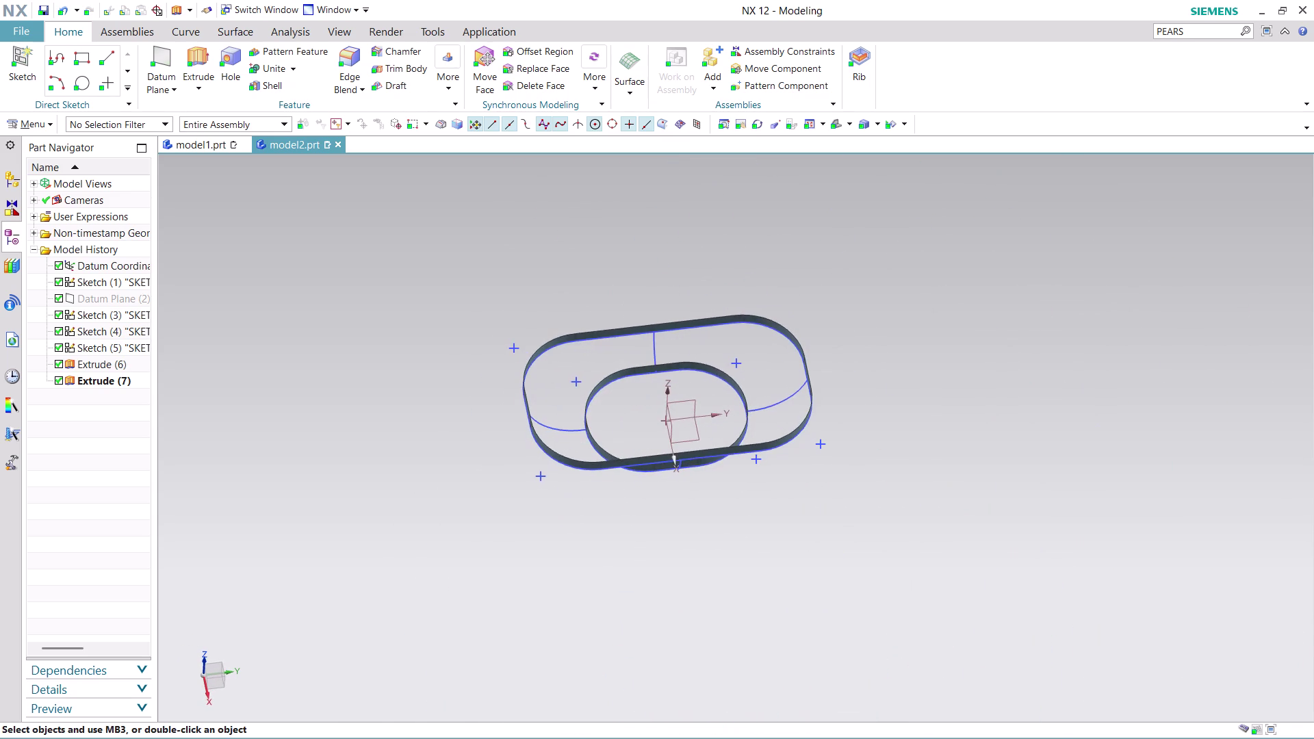
scroll(up, 3)
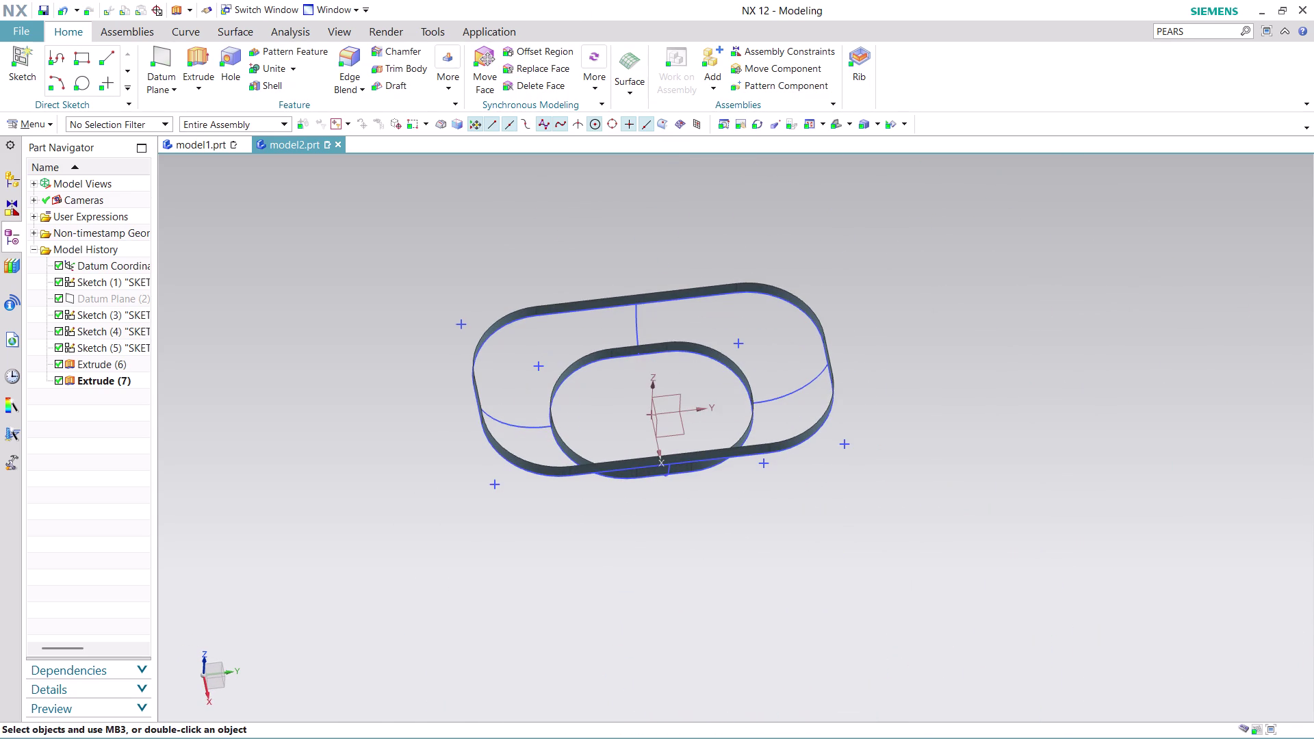
Undo Extrude (7) and Extrude (6) to delete both sheet walls.
key(ctrl+z)
key(ctrl+z)
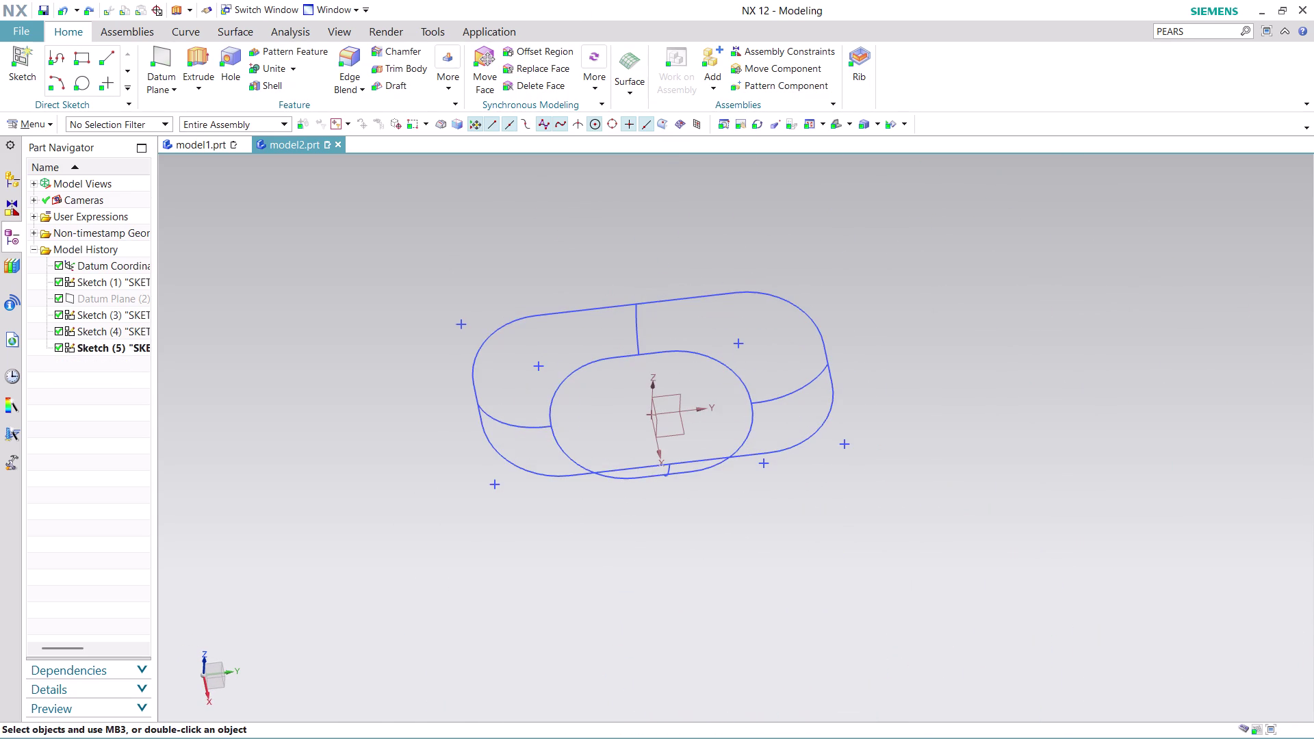
click(247, 21)
click(246, 26)
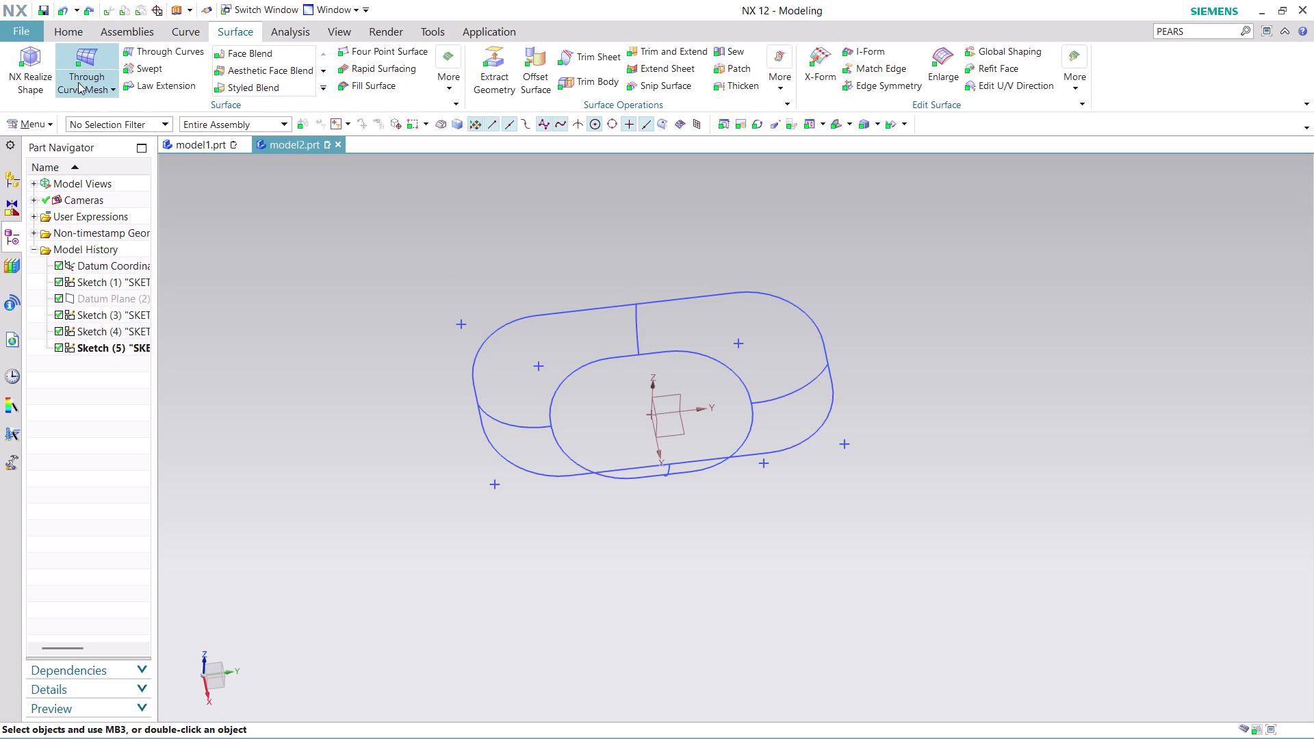
click(181, 55)
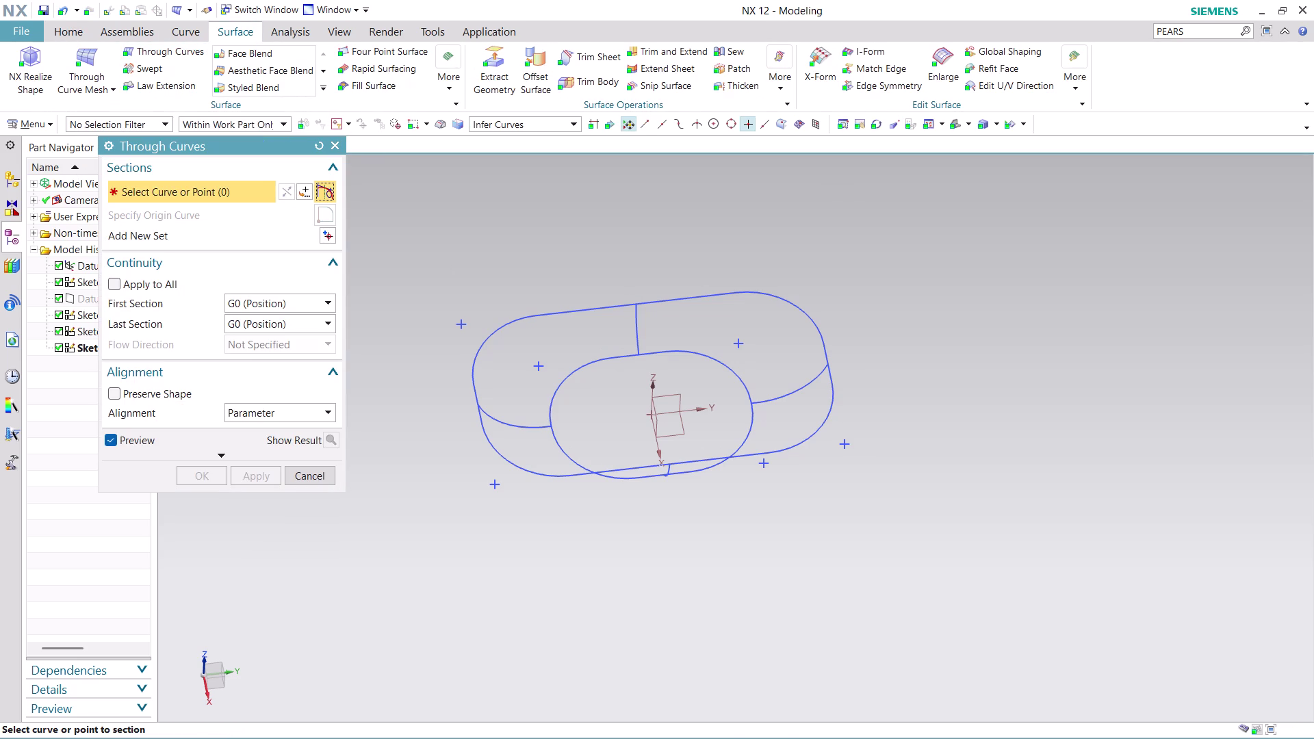
click(489, 427)
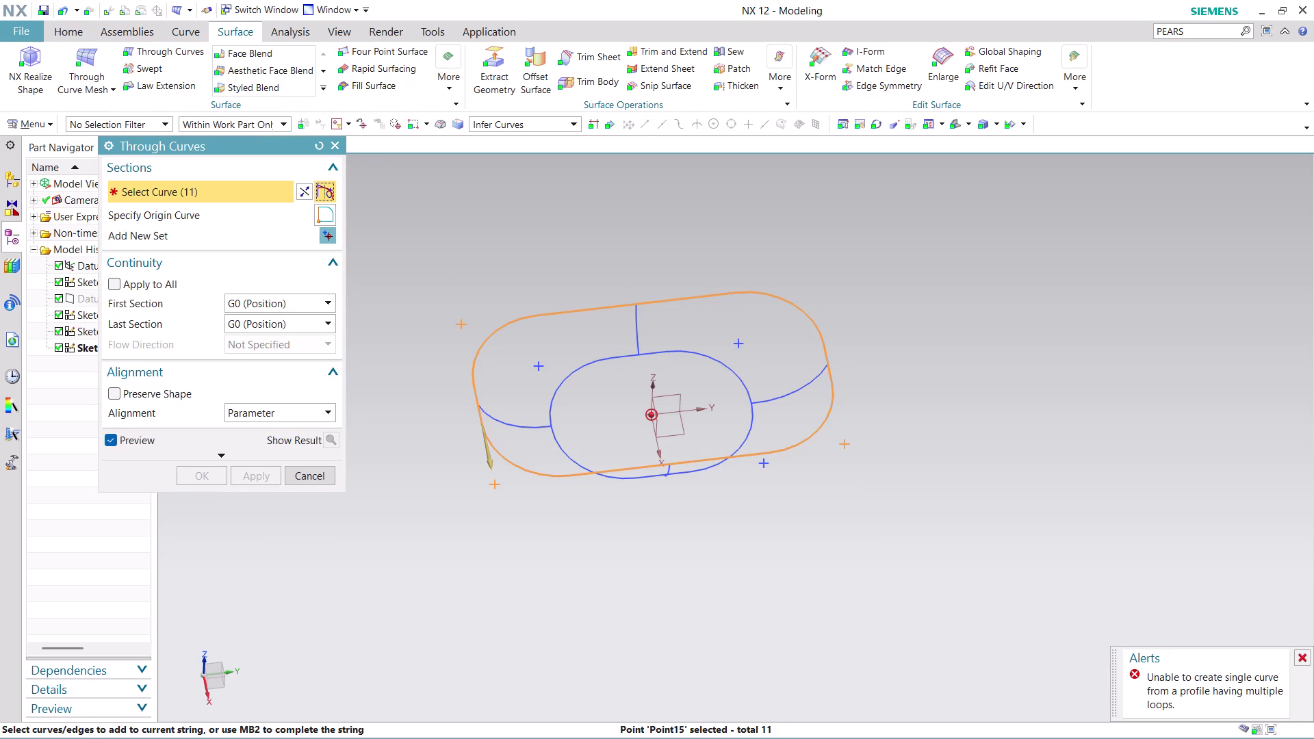
click(301, 190)
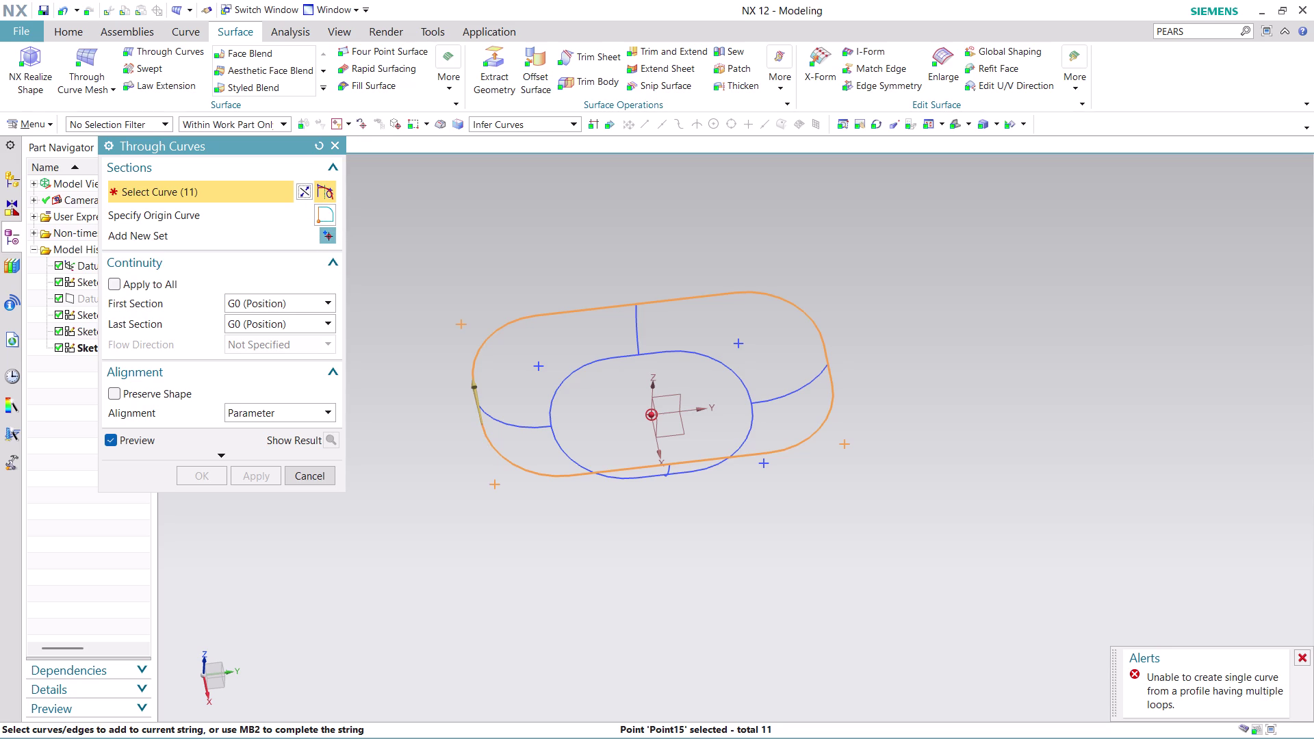
scroll(up, 3)
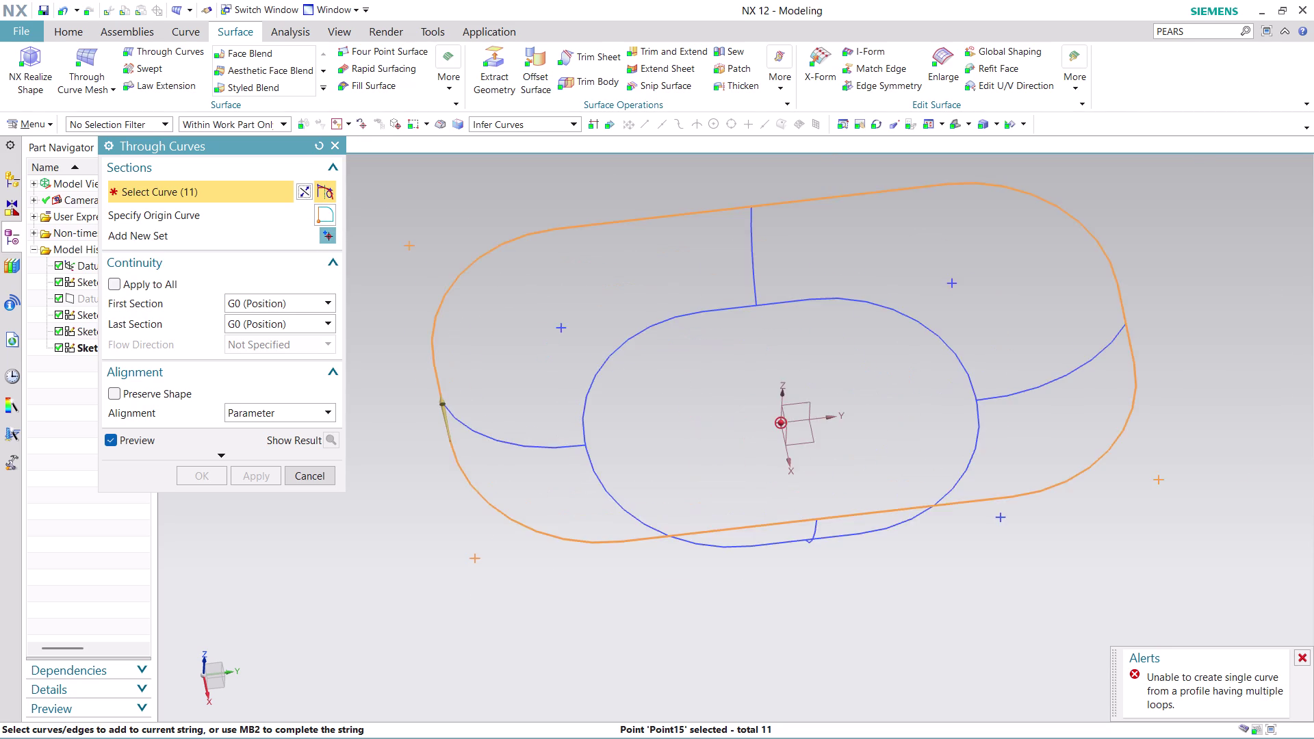
scroll(up, 3)
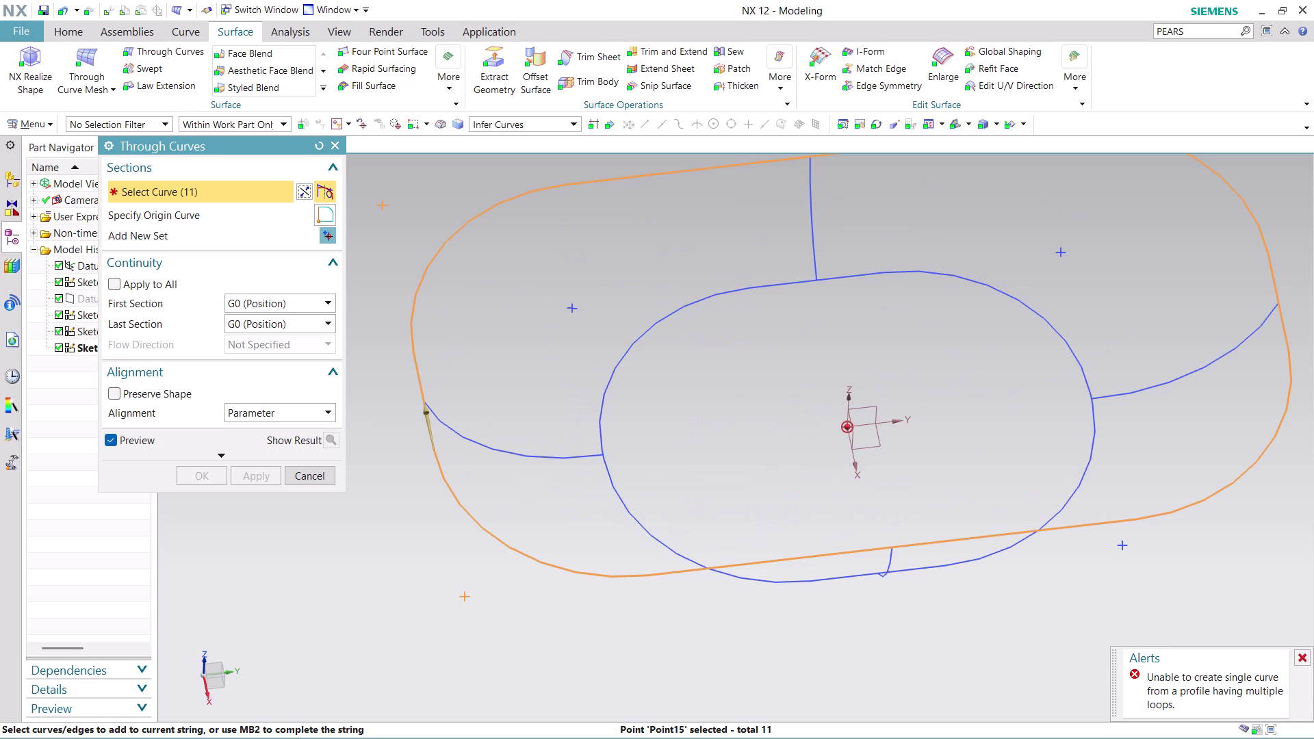
click(322, 234)
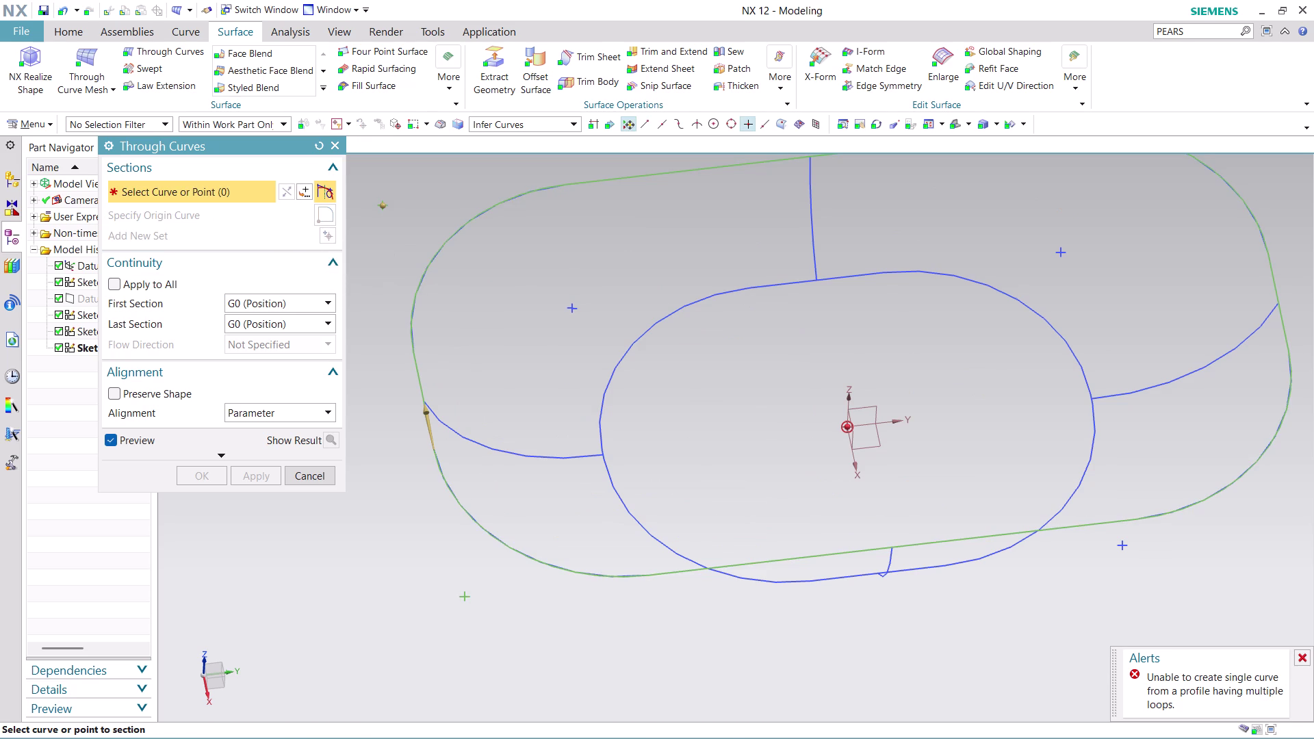
click(617, 479)
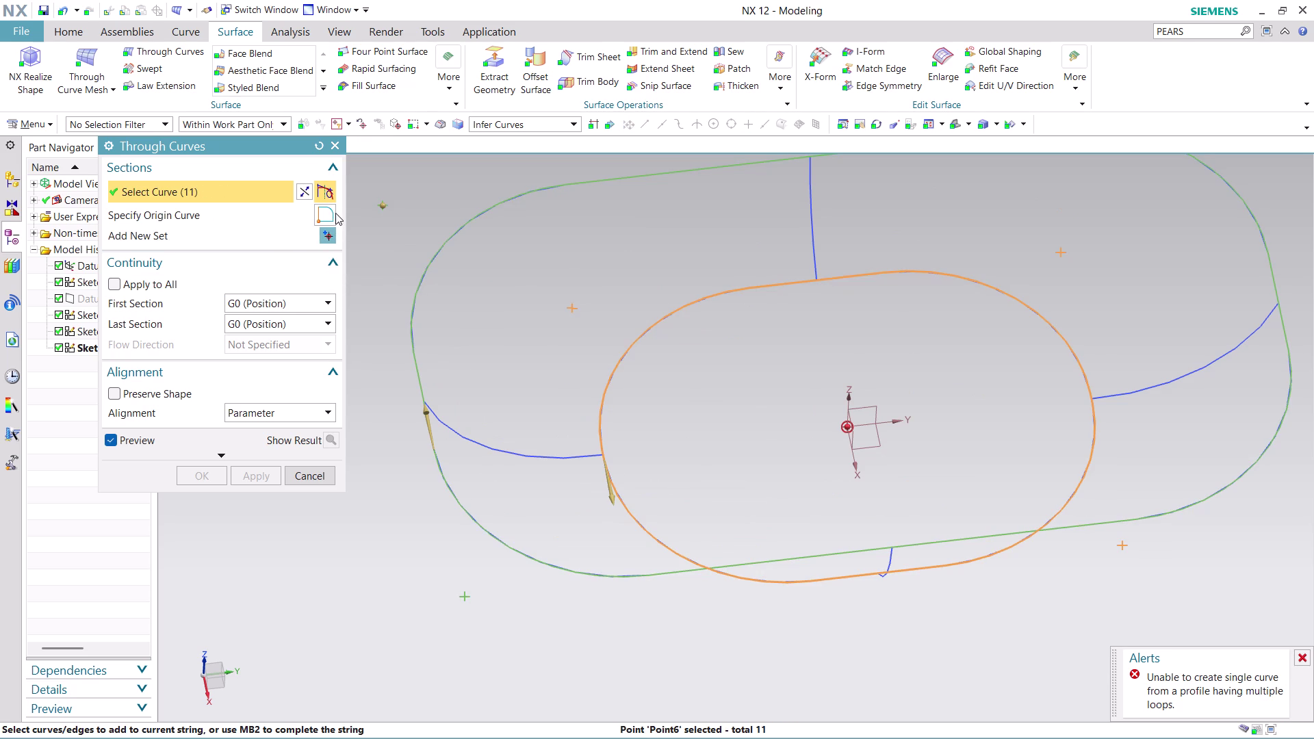
click(298, 187)
click(200, 241)
click(216, 241)
click(327, 232)
click(493, 447)
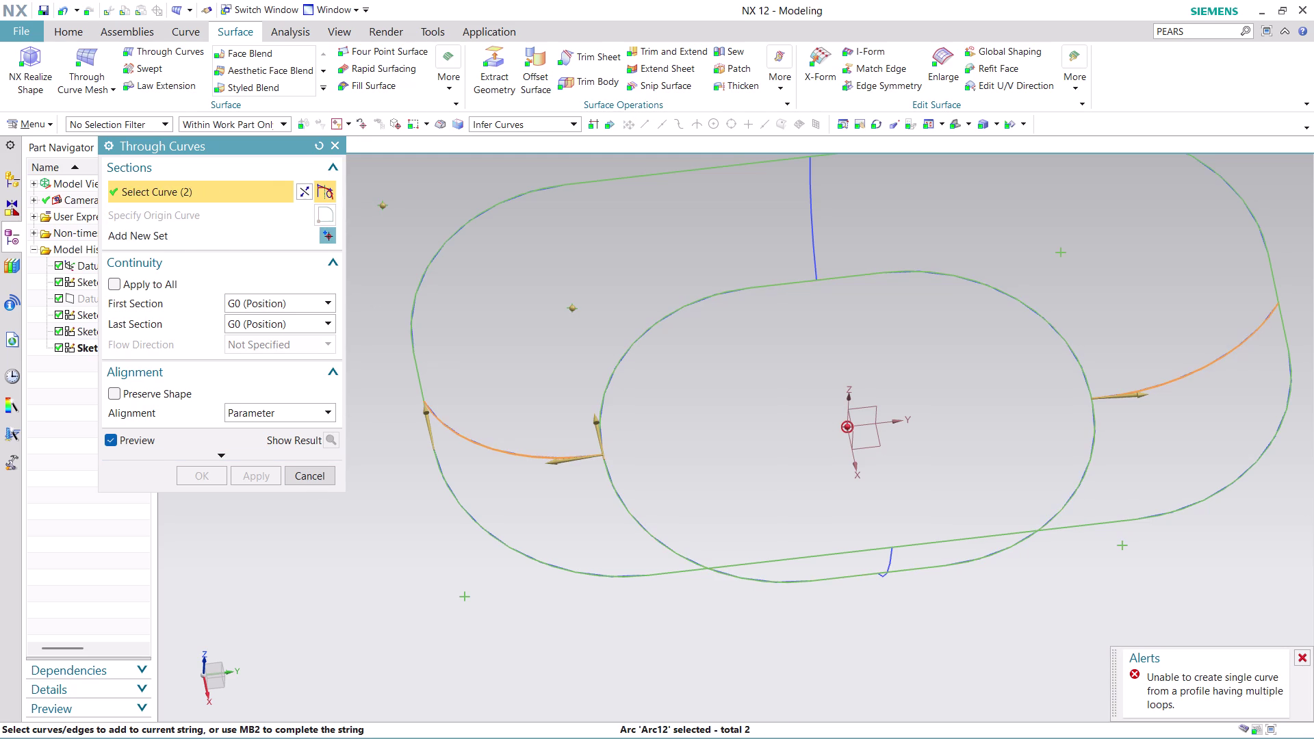
click(299, 193)
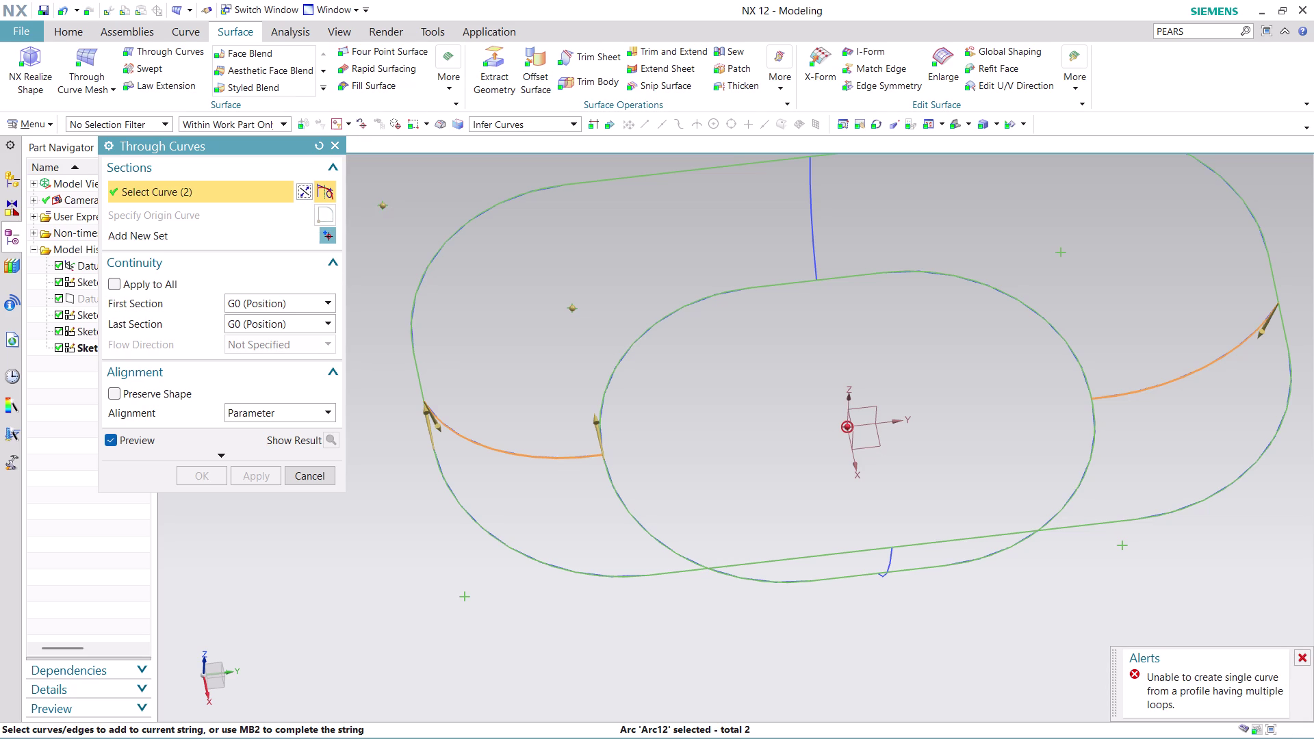
click(328, 234)
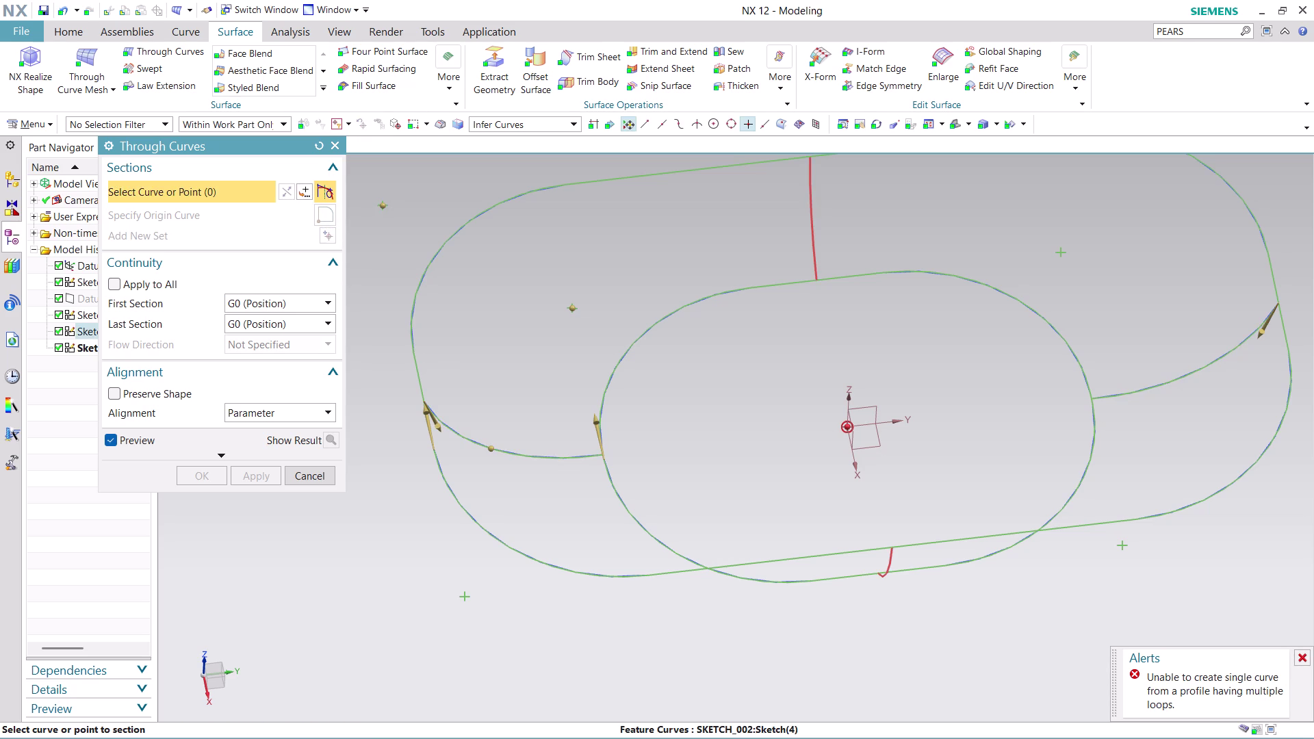
click(818, 229)
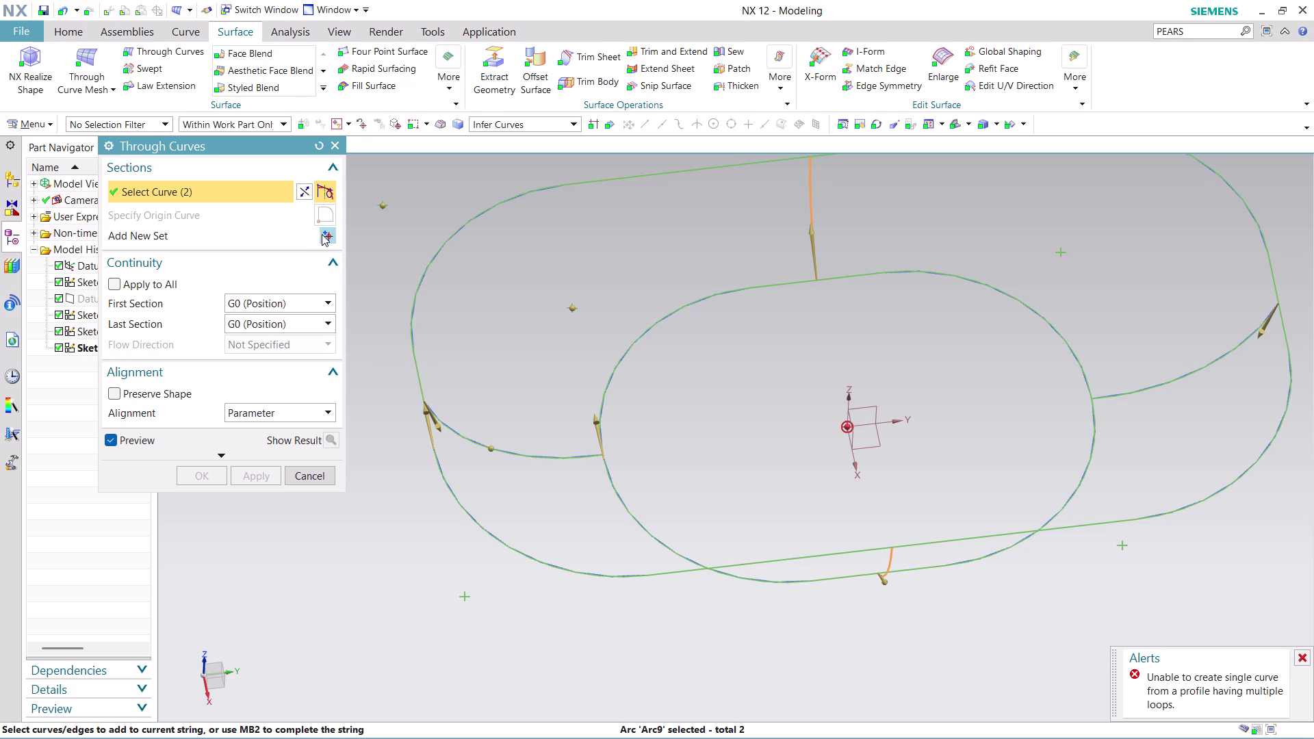
click(324, 234)
scroll(down, 3)
scroll(down, 3)
middle_drag(990, 559, 984, 510)
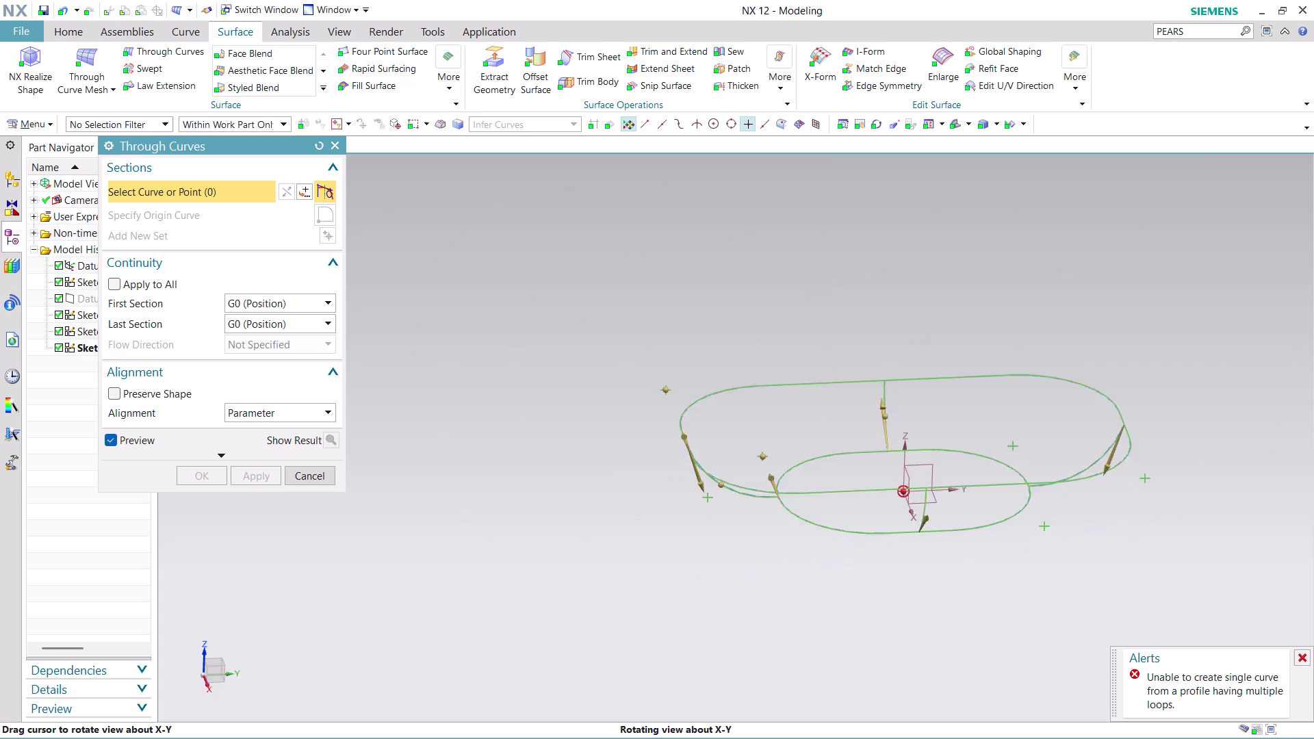
middle_drag(984, 510, 735, 398)
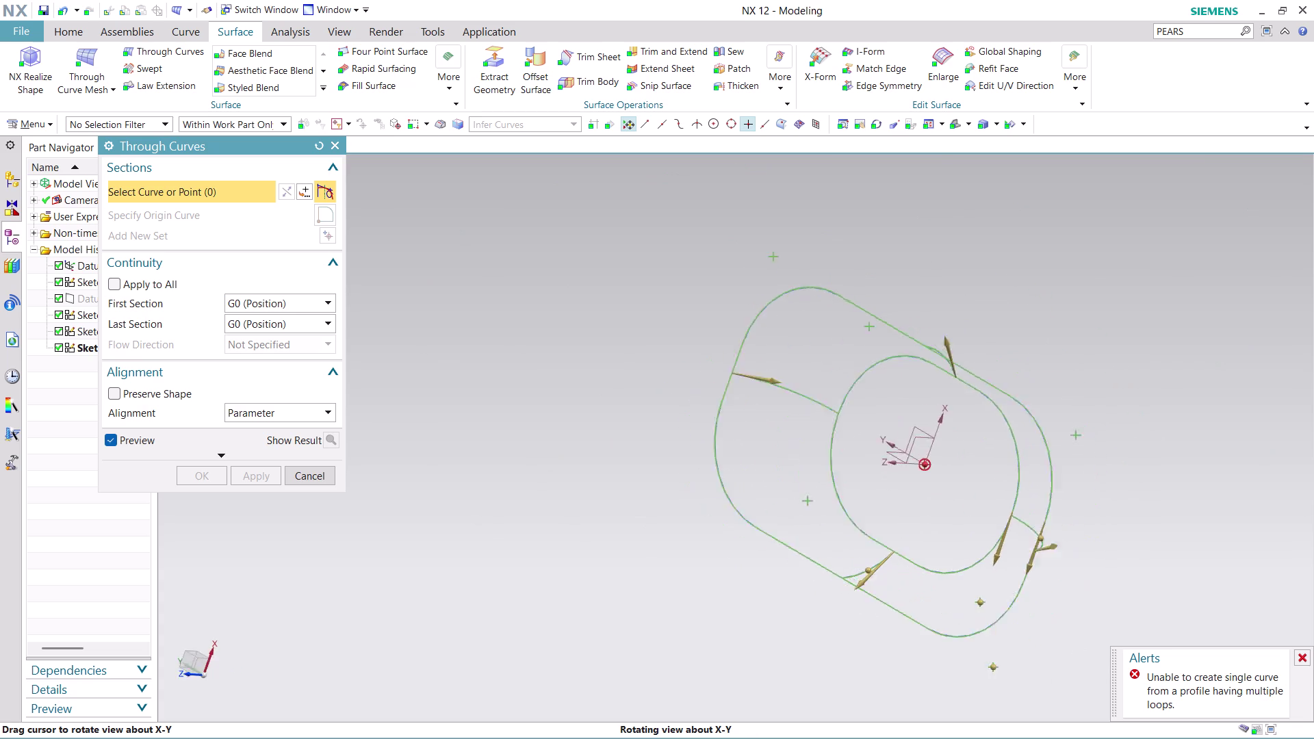
middle_drag(734, 398, 538, 495)
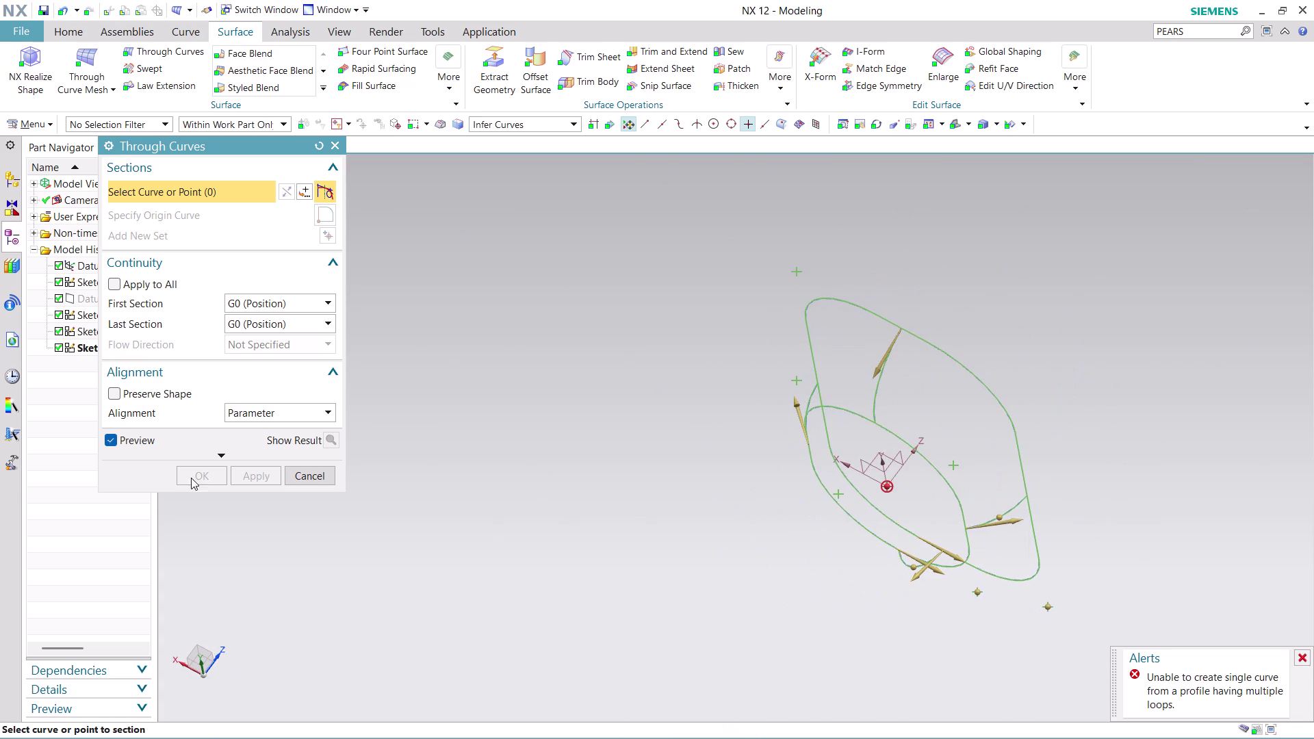
click(303, 480)
Close NX 12, choosing 'No - Exit' to discard changes to both parts.
scroll(up, 3)
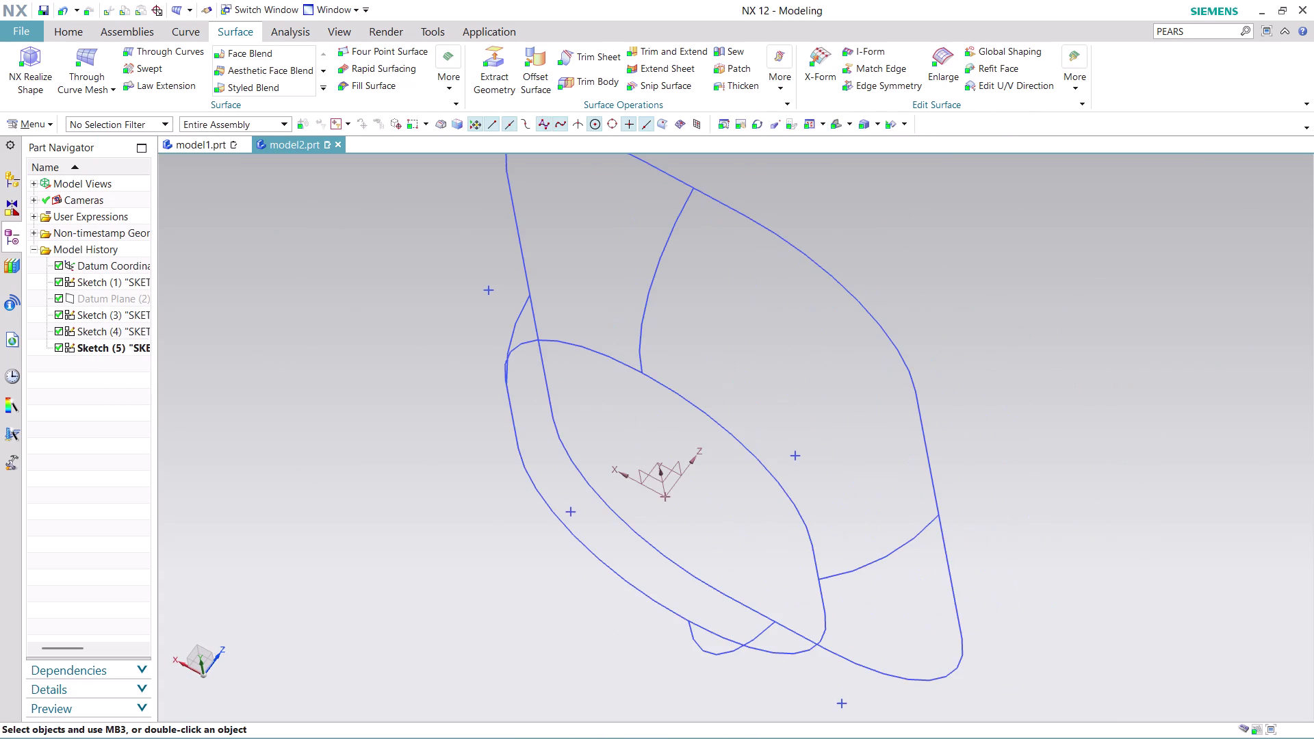
scroll(down, 3)
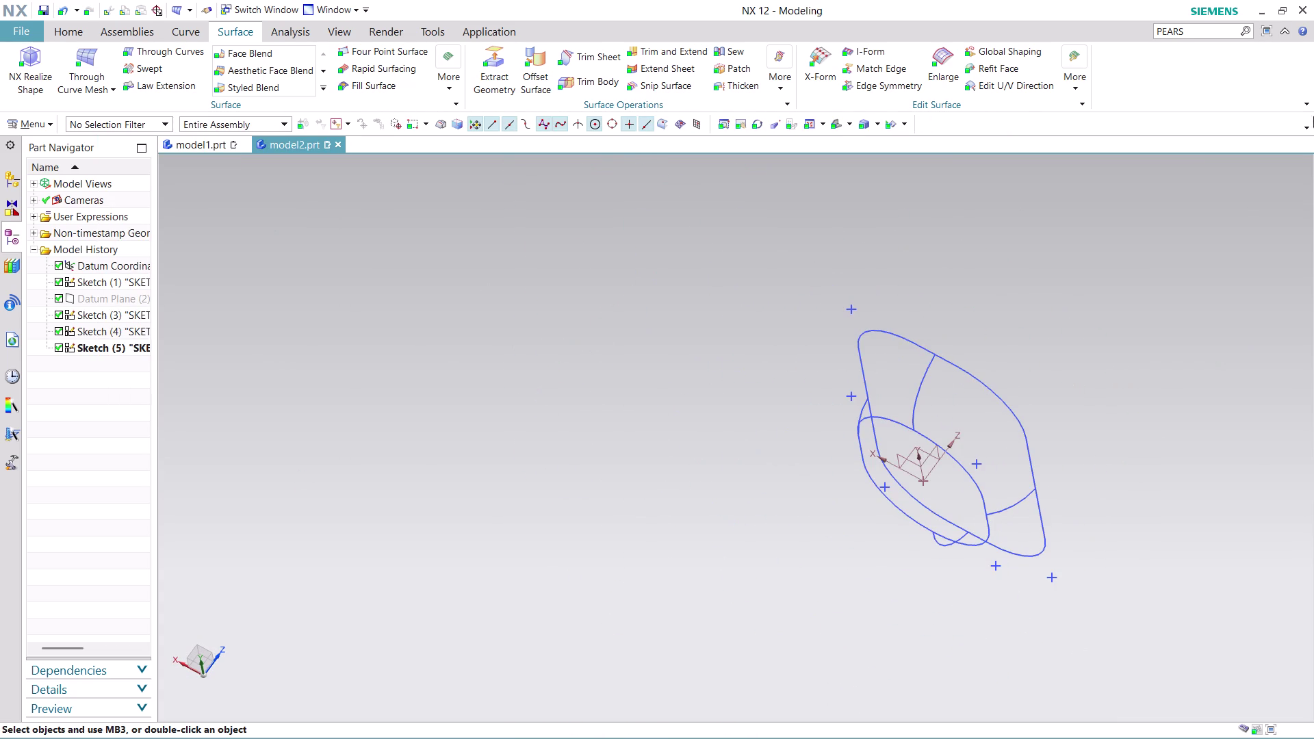
click(1304, 8)
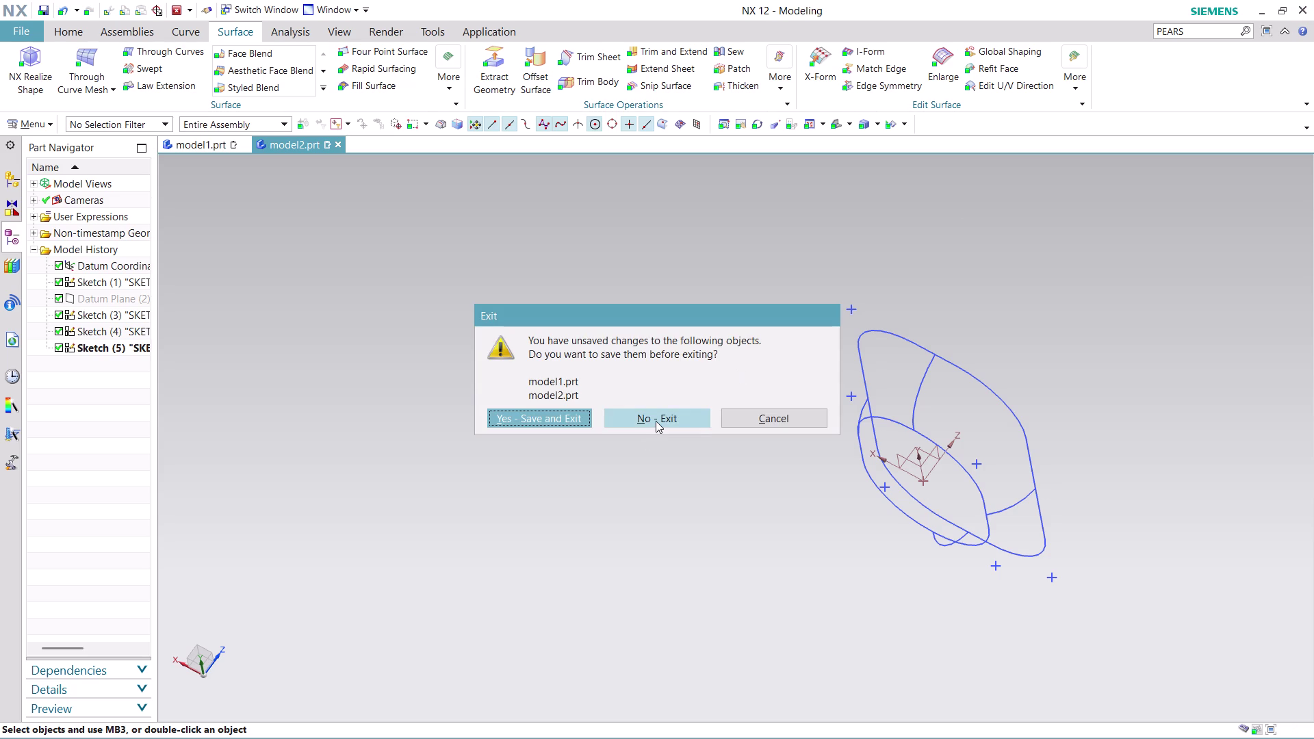
click(777, 416)
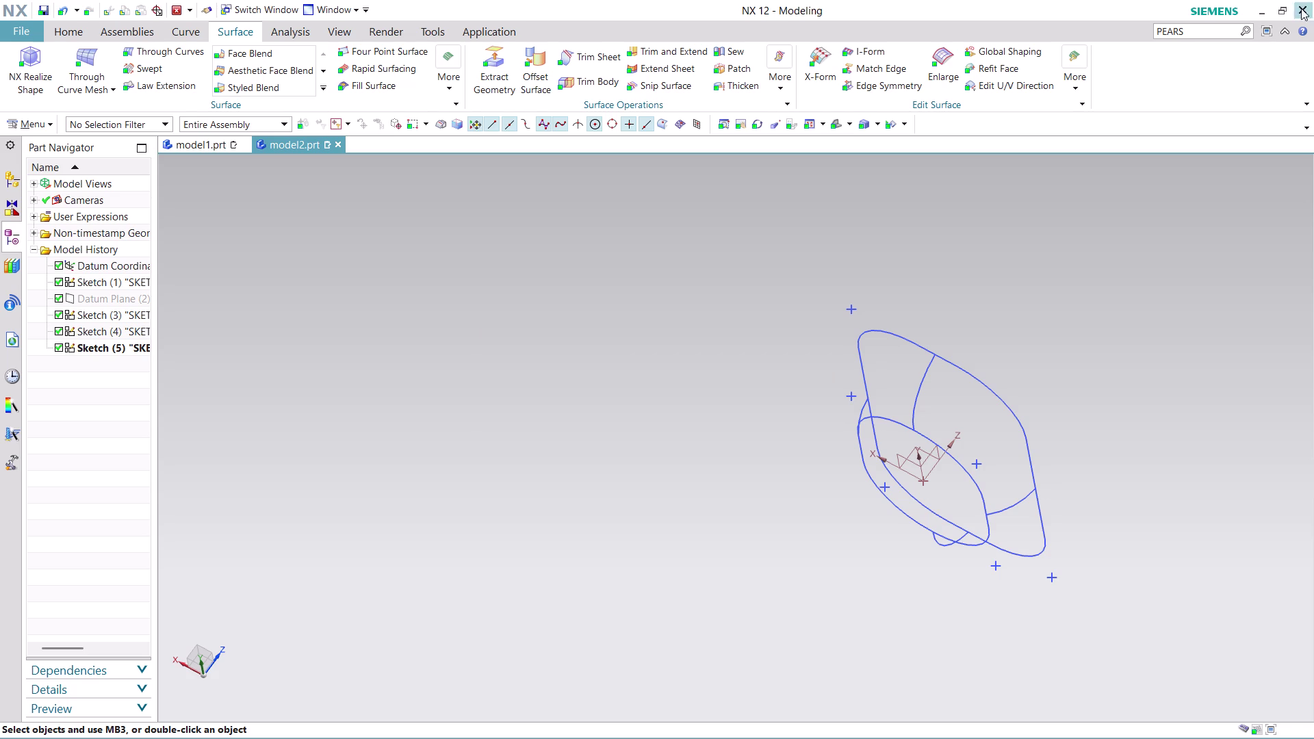